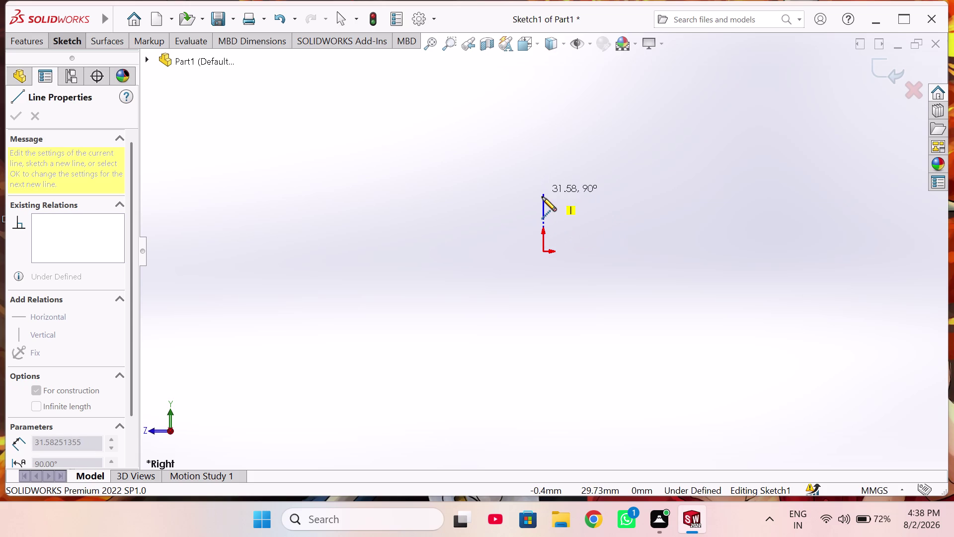
Start two construction-line attempts and cancel both.
key(Escape)
right_drag(487, 274, 353, 296)
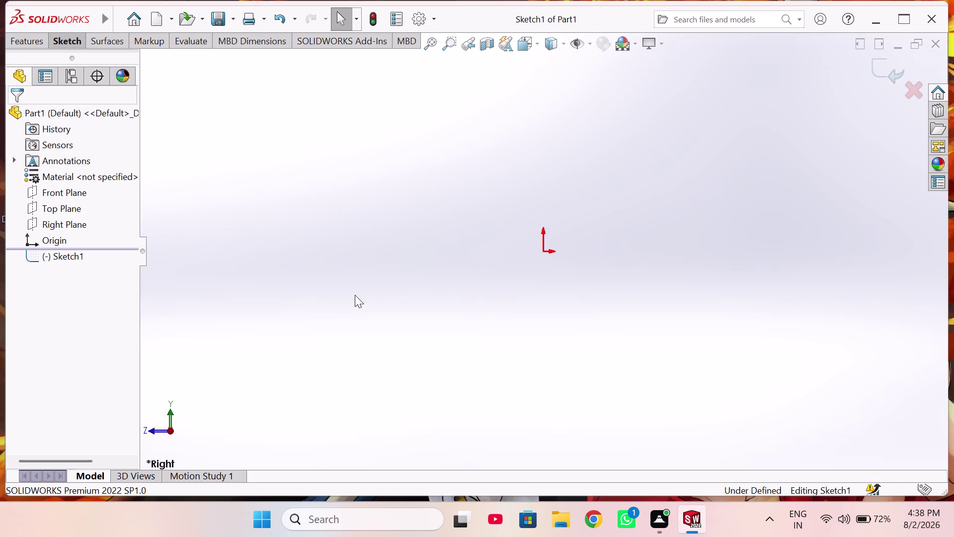
right_drag(353, 296, 333, 305)
click(71, 282)
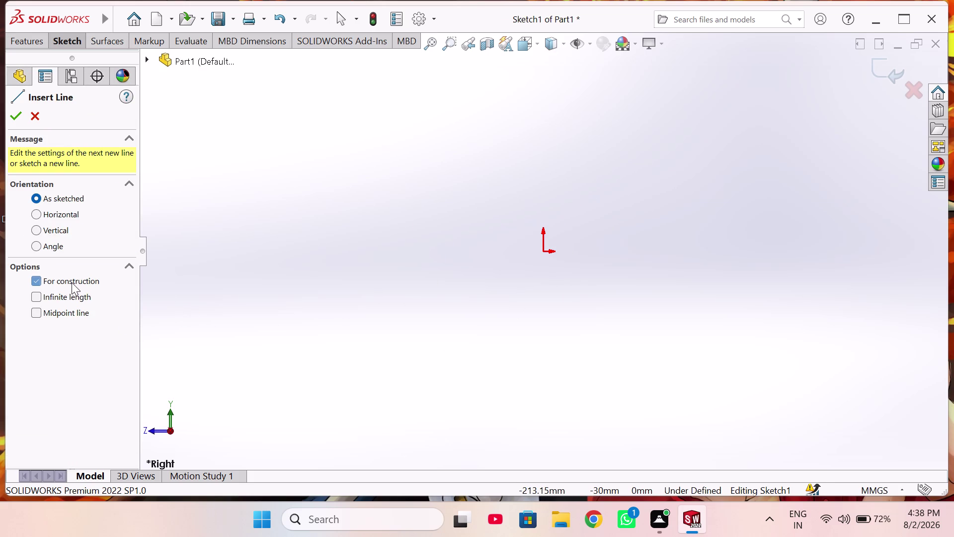
click(547, 353)
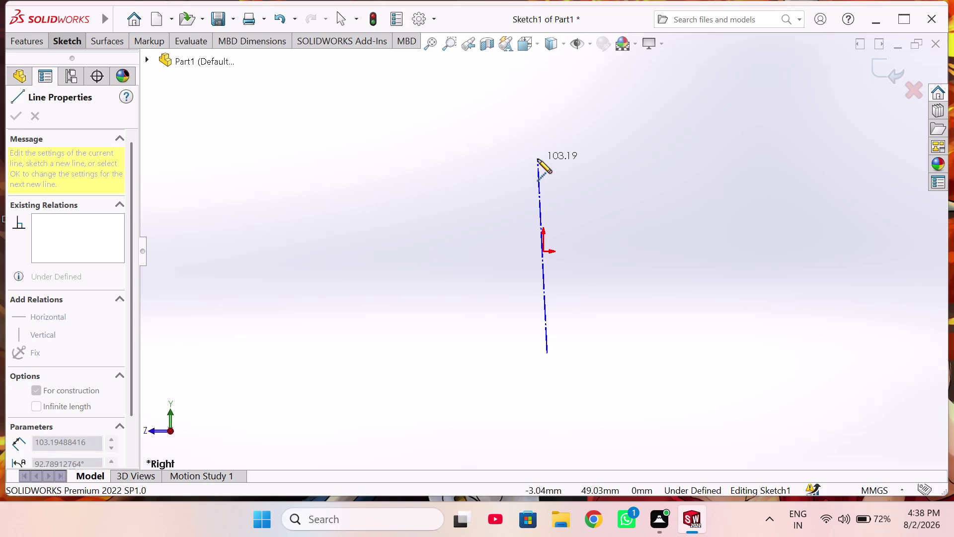
key(Escape)
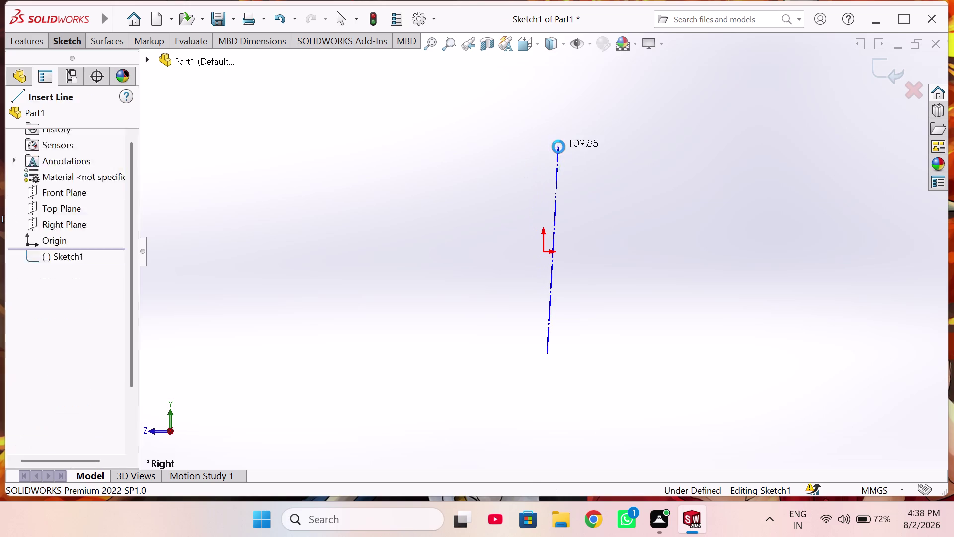
Draw a vertical construction centerline from below the origin to straight above it.
right_drag(471, 273, 317, 280)
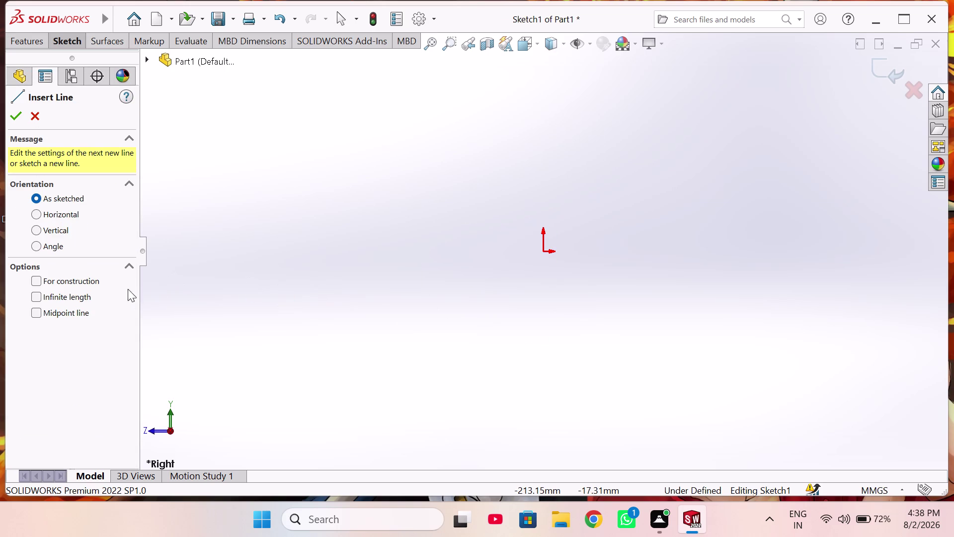
click(89, 280)
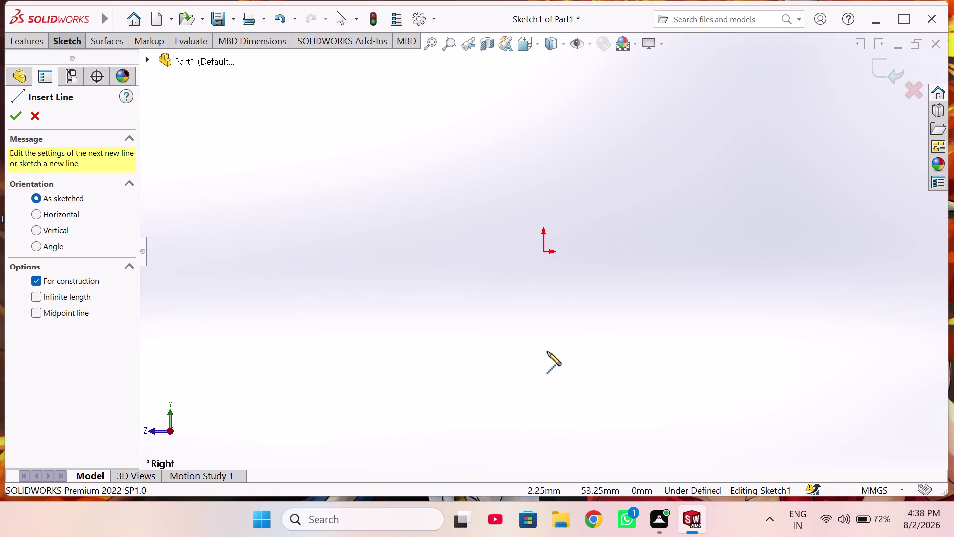
click(543, 352)
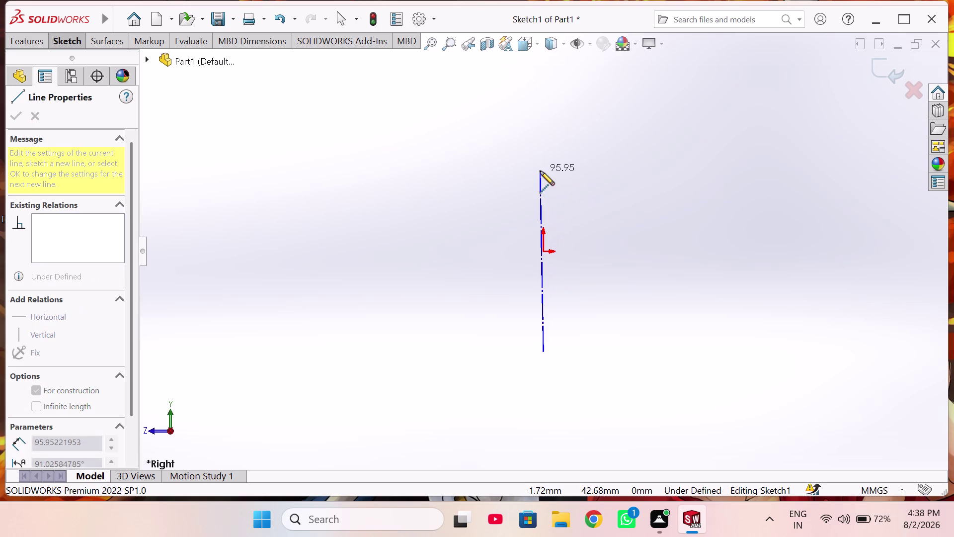
click(543, 150)
right_drag(616, 199, 618, 94)
click(543, 206)
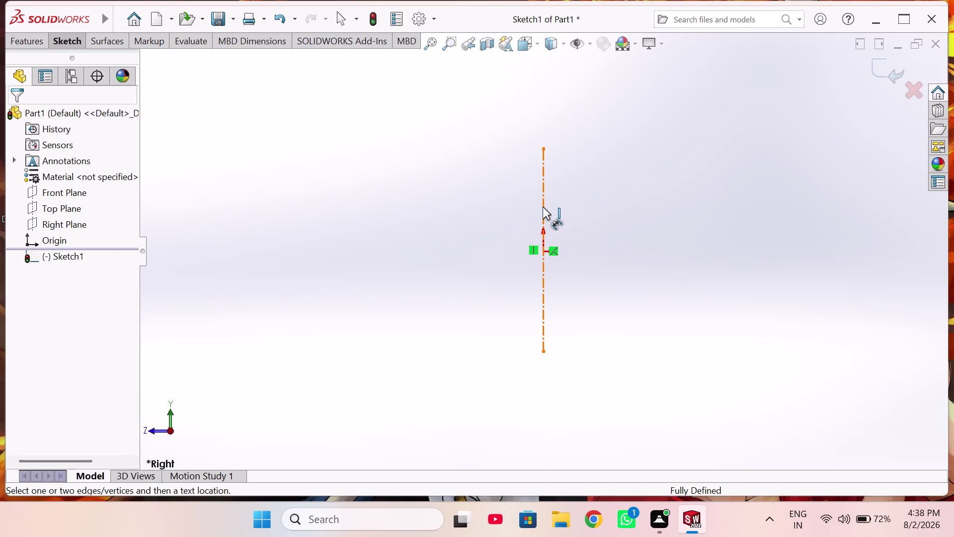
Dimension the vertical centerline's length to 50 mm.
click(466, 241)
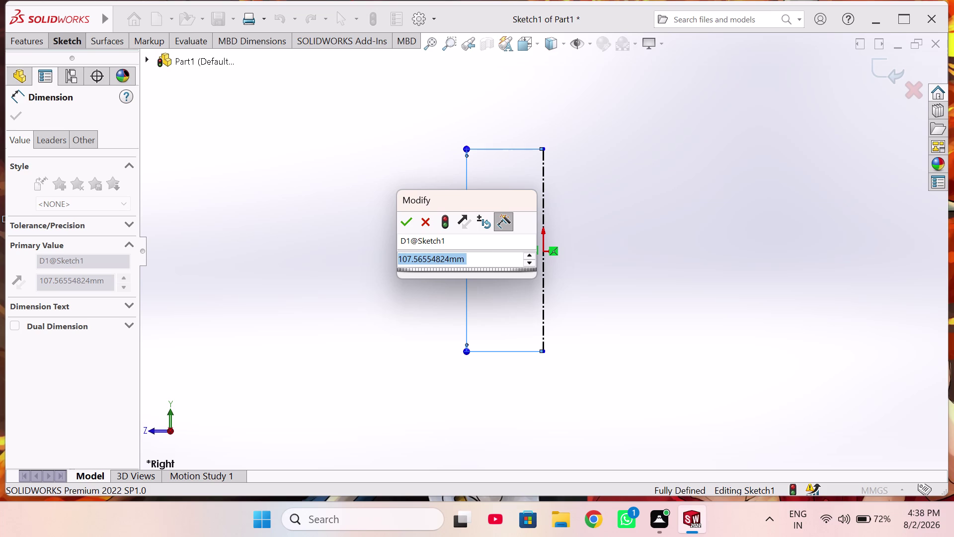
text(5)
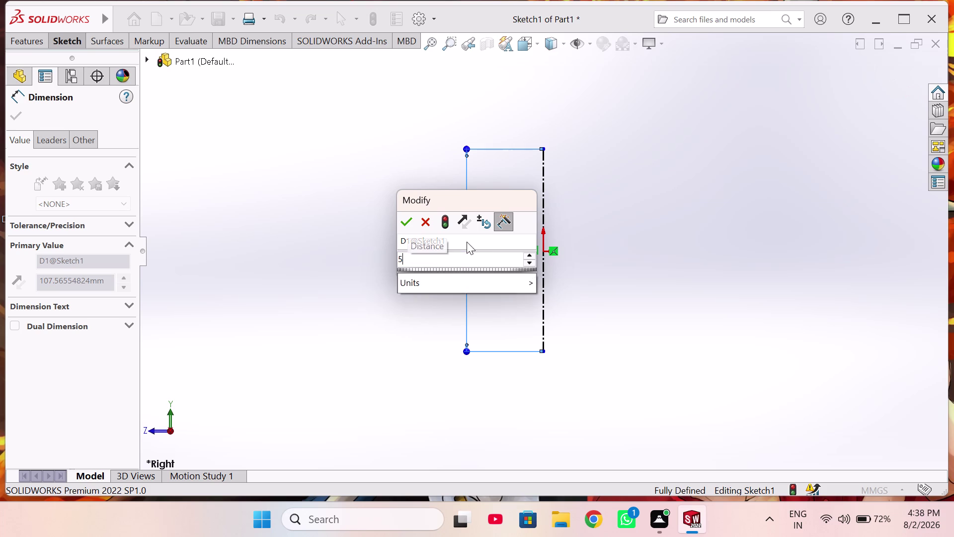
text(0)
key(Return)
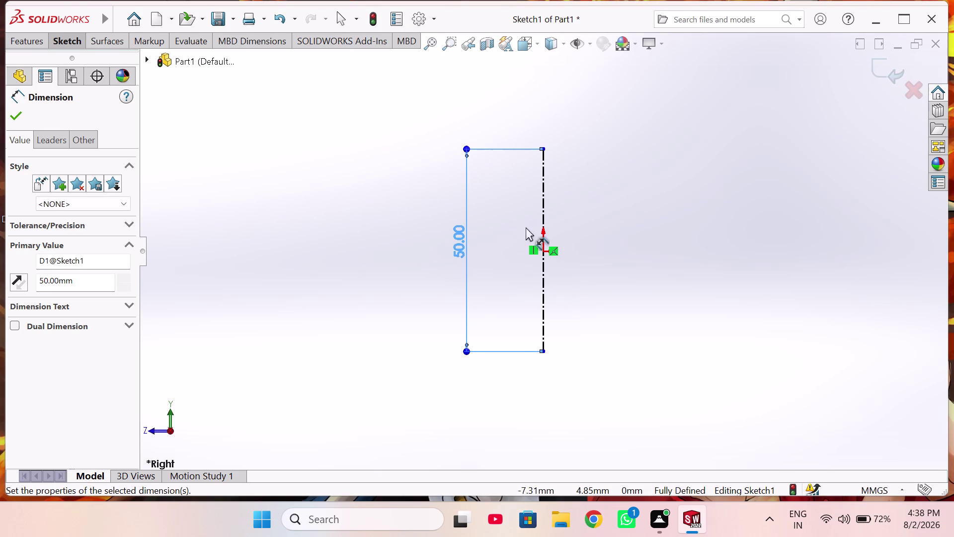
scroll(down, 3)
scroll(down, 3)
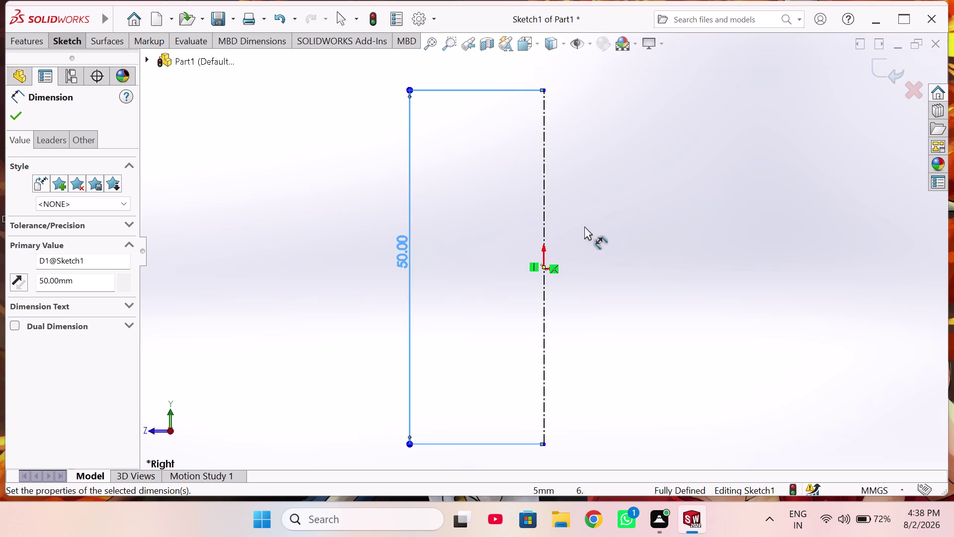
right_click(618, 224)
click(645, 261)
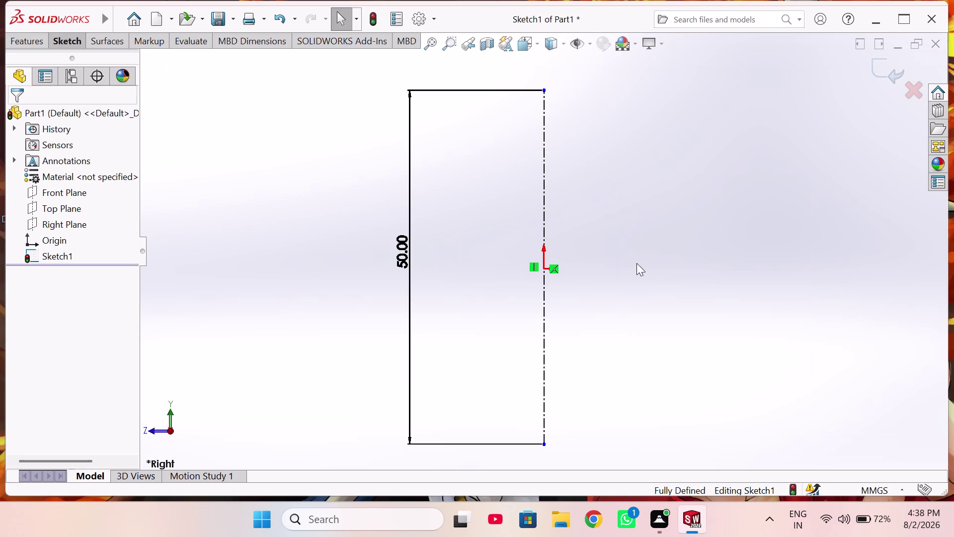
Zoom in and make the sketch point beside the origin coincident with the origin.
scroll(down, 3)
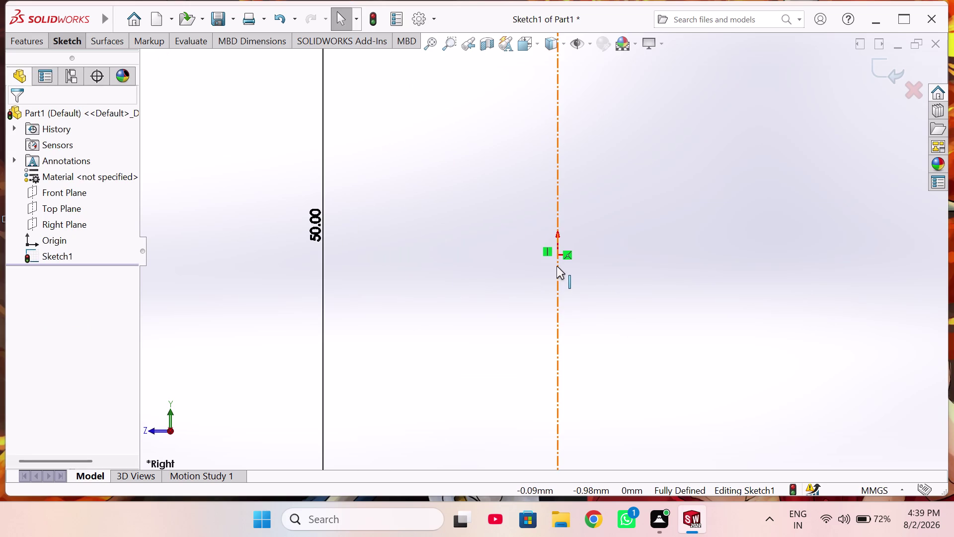
scroll(down, 3)
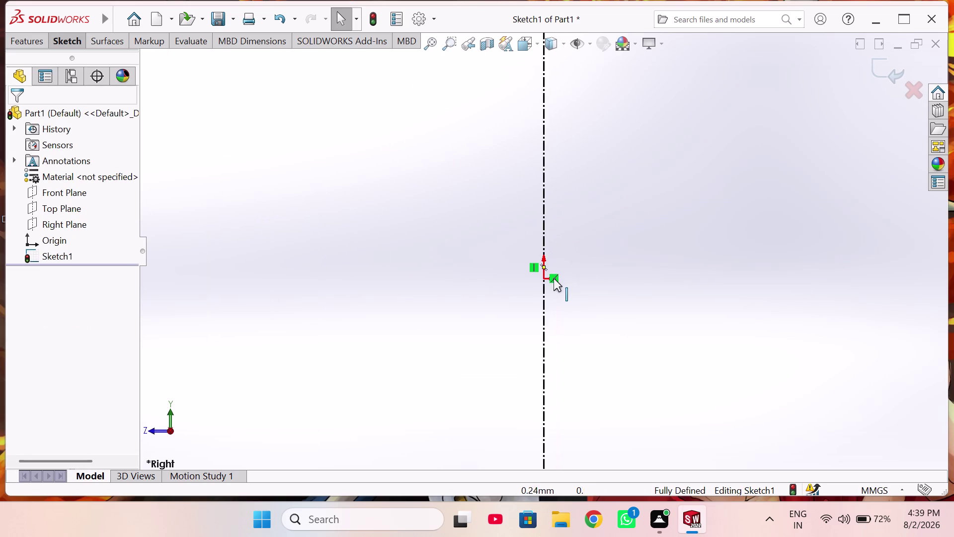
scroll(down, 3)
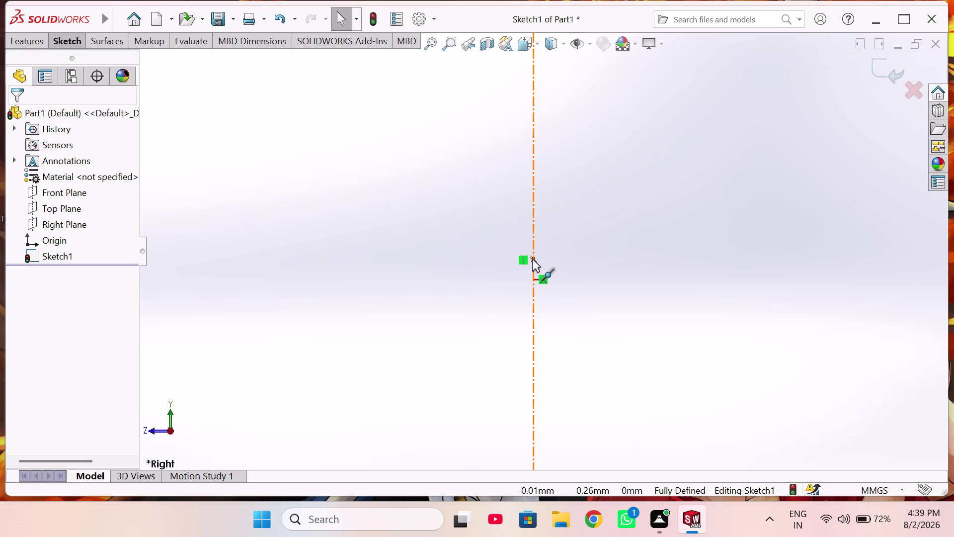
click(533, 259)
click(533, 280)
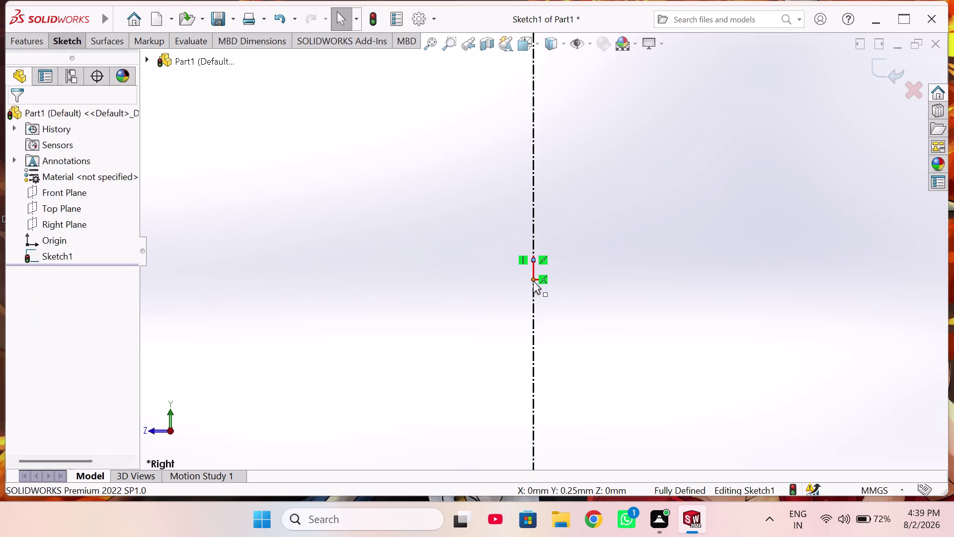
click(607, 231)
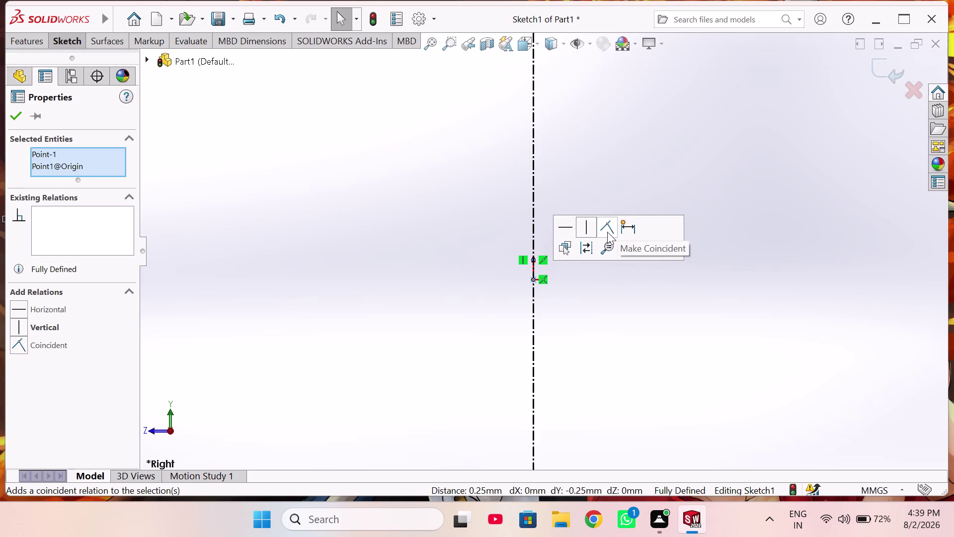
right_click(602, 285)
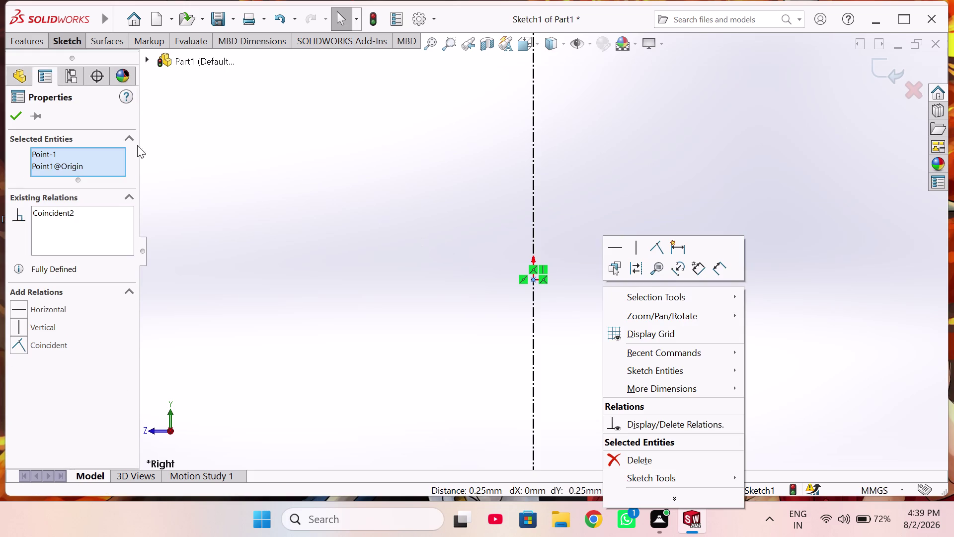
click(13, 115)
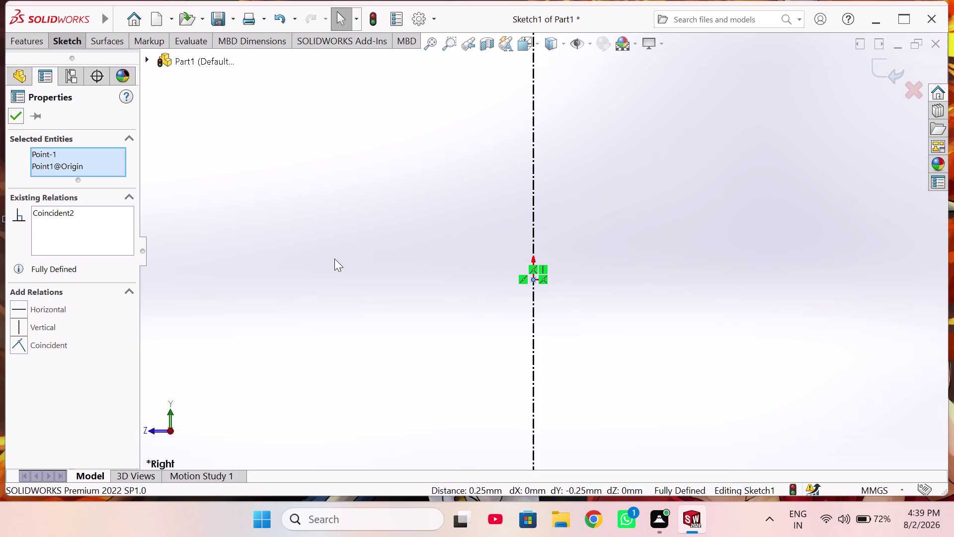
click(7, 110)
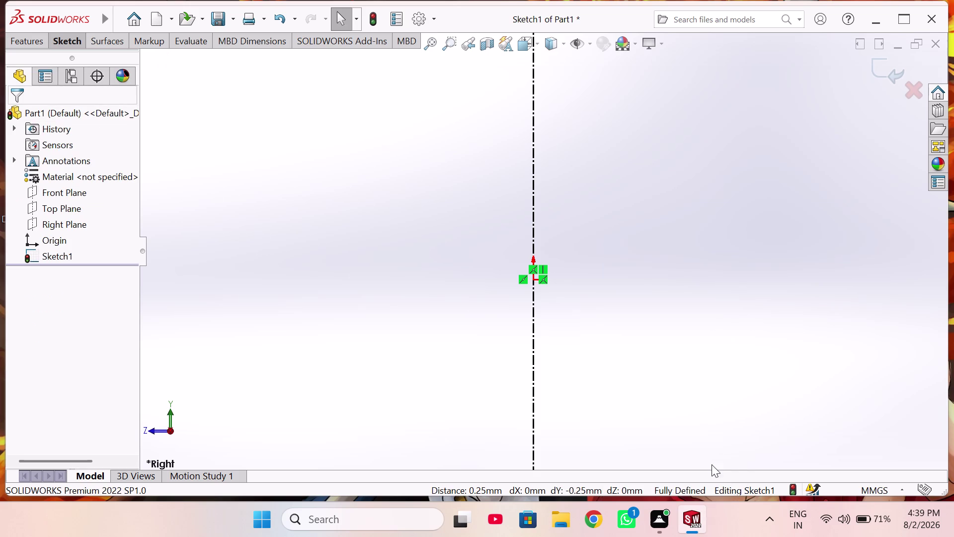
Choose an option from the lower-right shortcut menu and adjust the zoom.
right_click(695, 517)
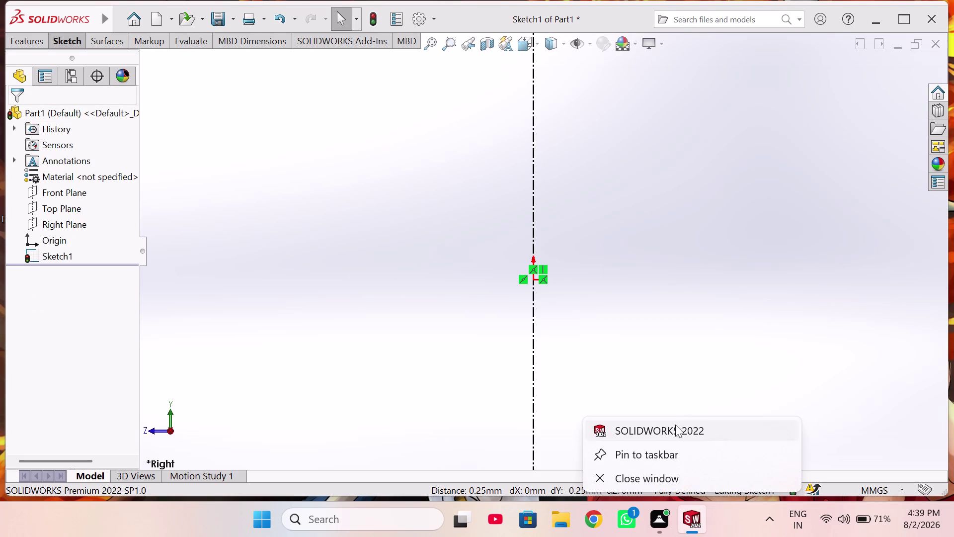
click(663, 321)
scroll(up, 3)
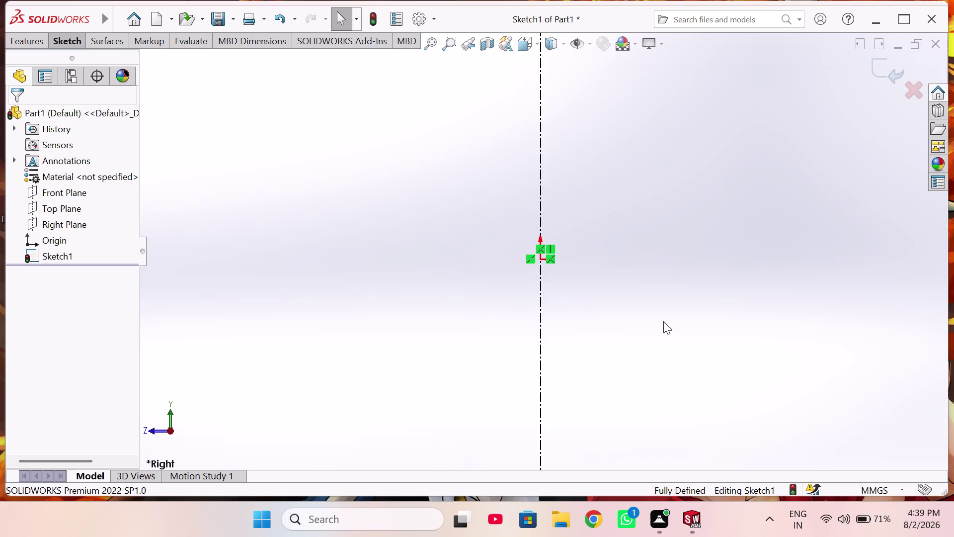
scroll(up, 3)
scroll(up, 3)
scroll(down, 3)
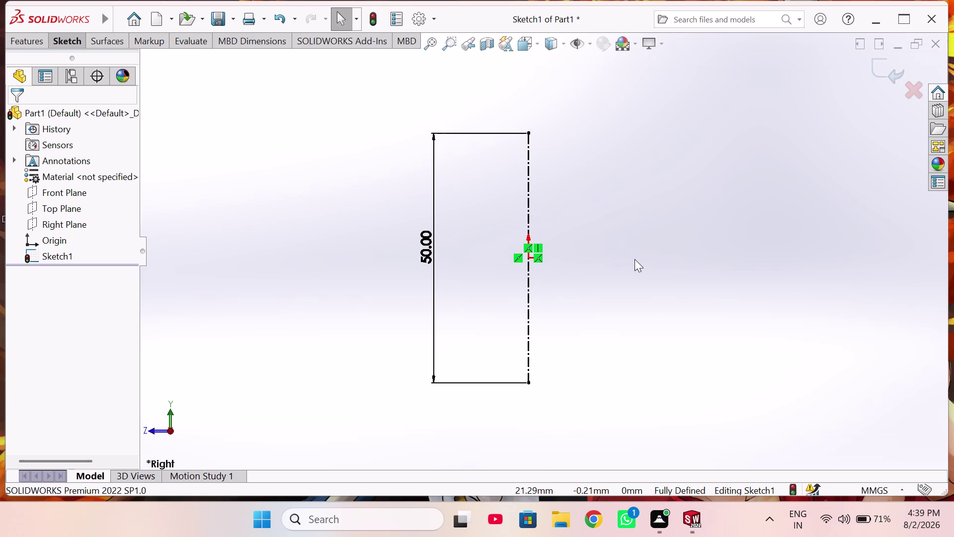
Draw a line from the origin up to the centerline's top, then horizontally right.
right_drag(677, 265, 673, 228)
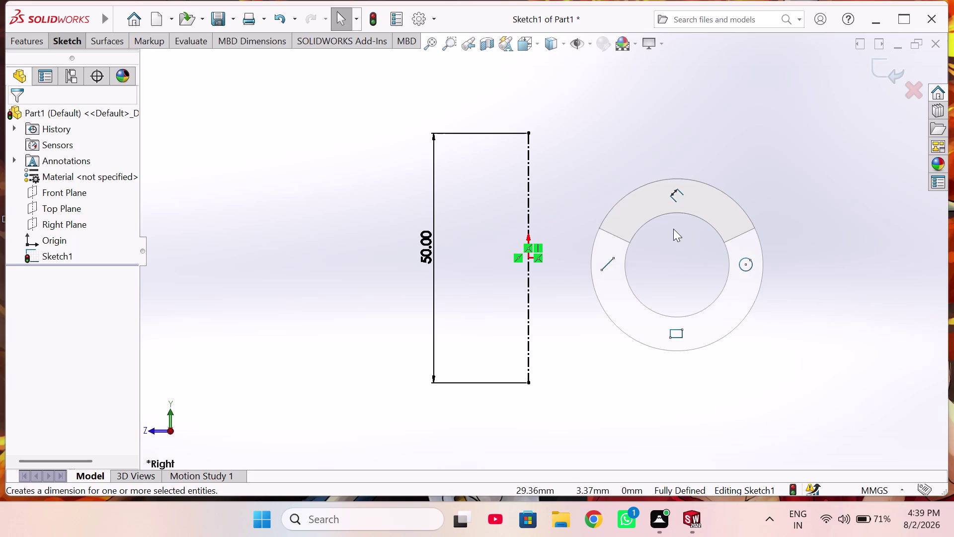
right_drag(673, 228, 542, 279)
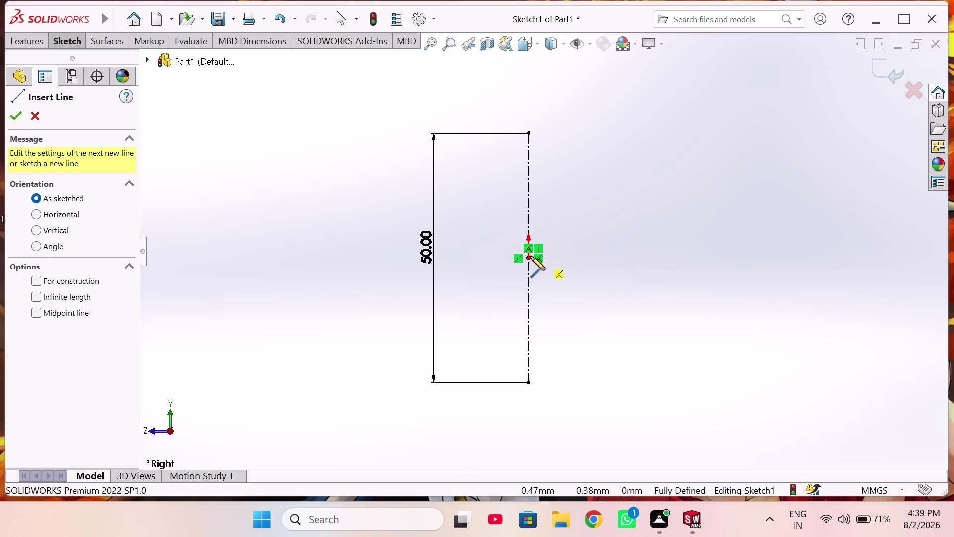
click(529, 258)
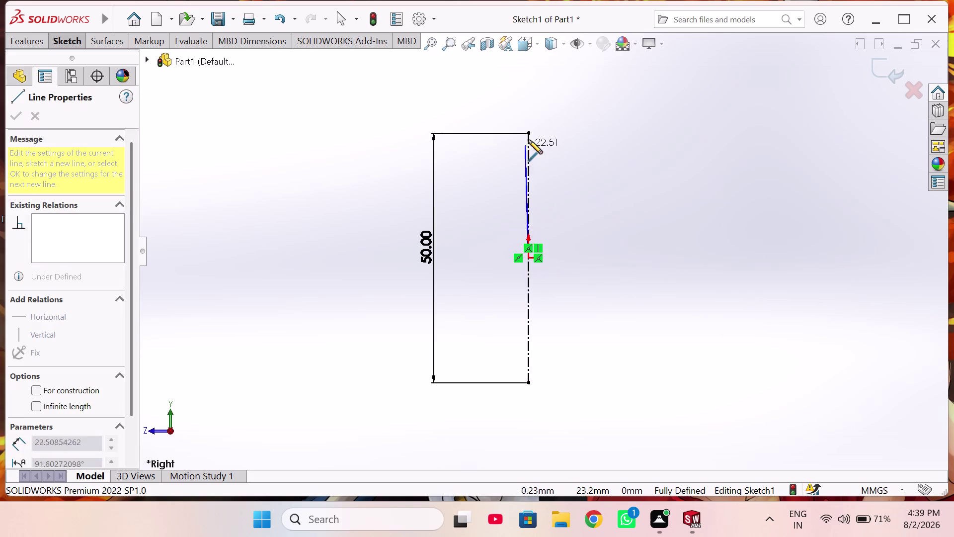
click(528, 133)
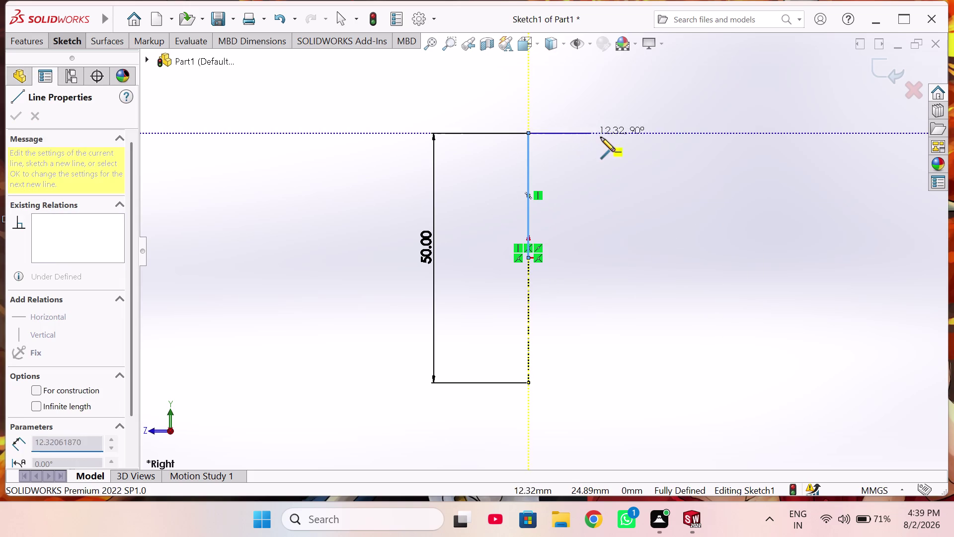
click(682, 134)
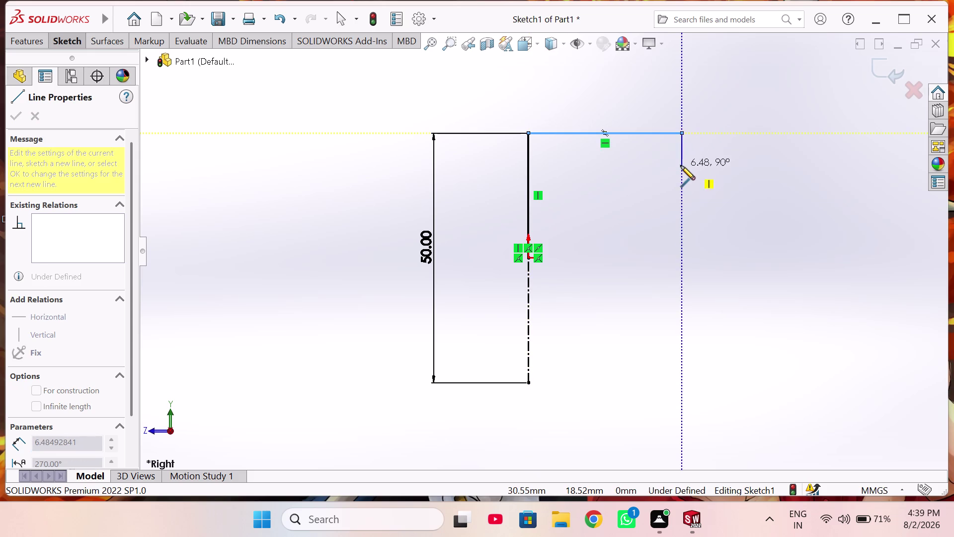
right_click(681, 165)
click(693, 179)
Dimension the top horizontal line to 30.5 mm.
right_drag(741, 227, 762, 90)
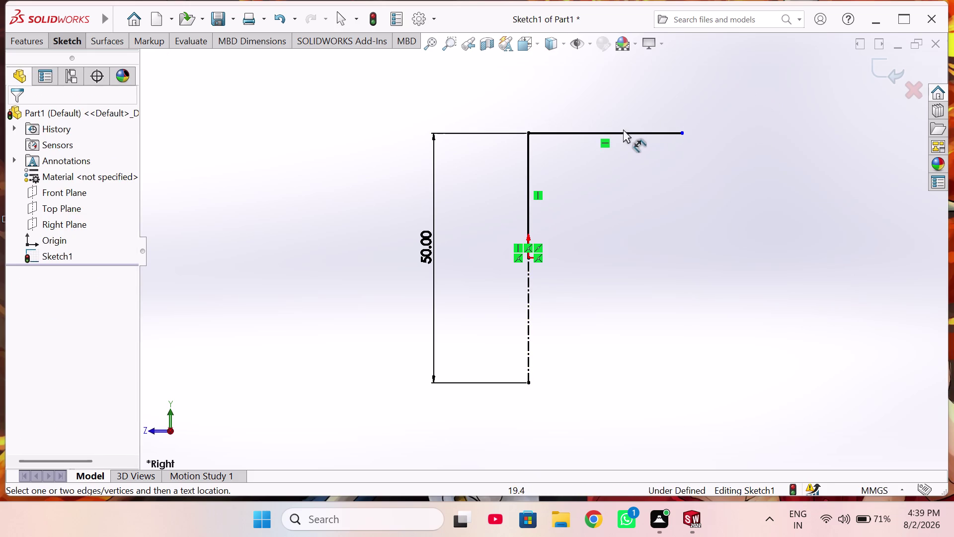
click(624, 135)
click(608, 104)
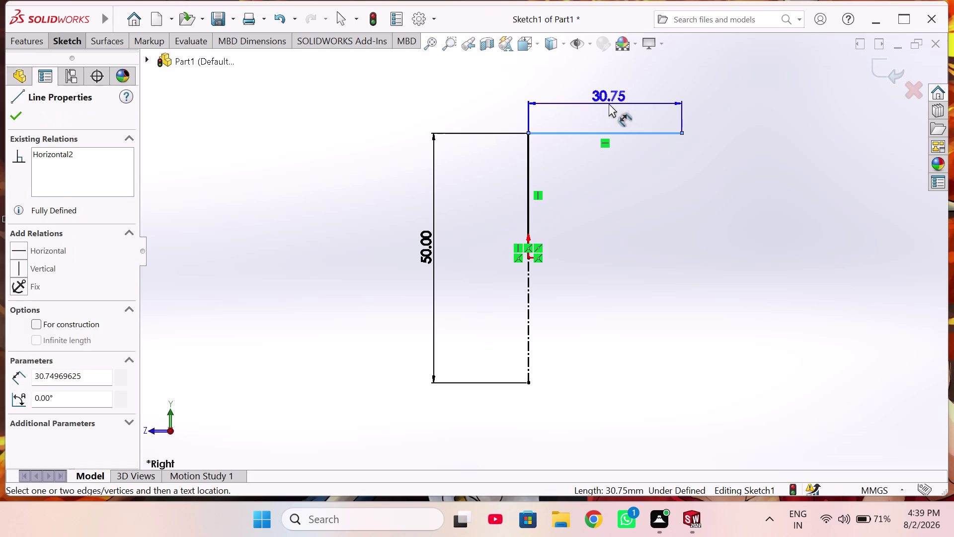
text(30)
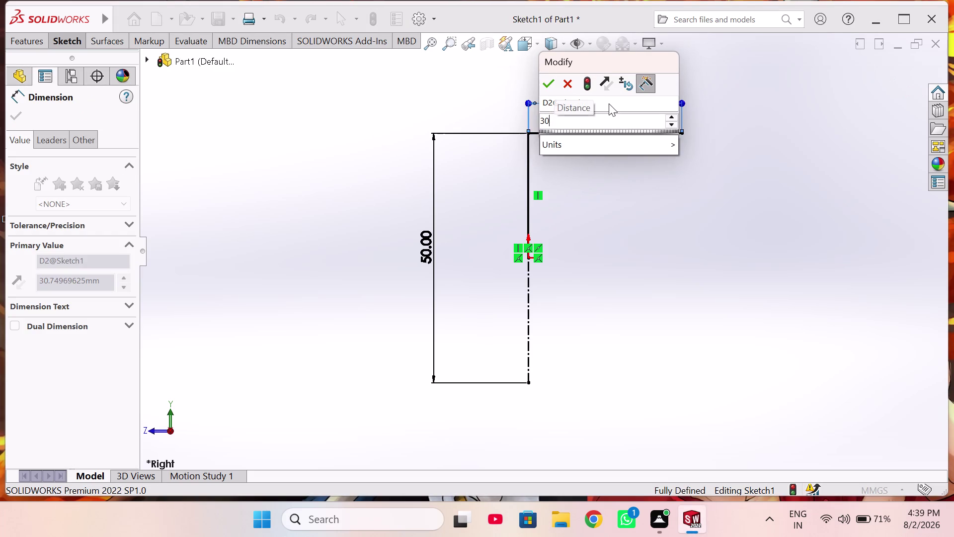
text(.)
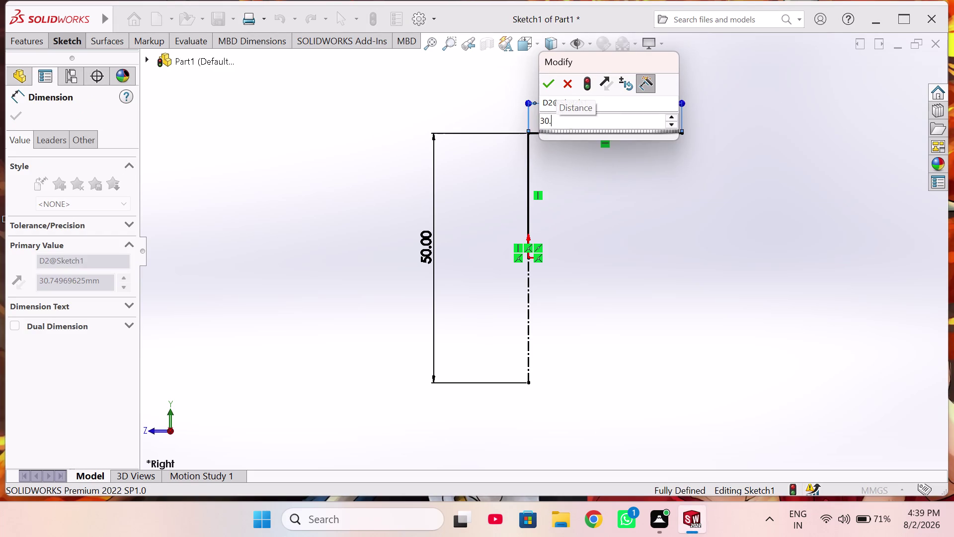
text(5)
key(Return)
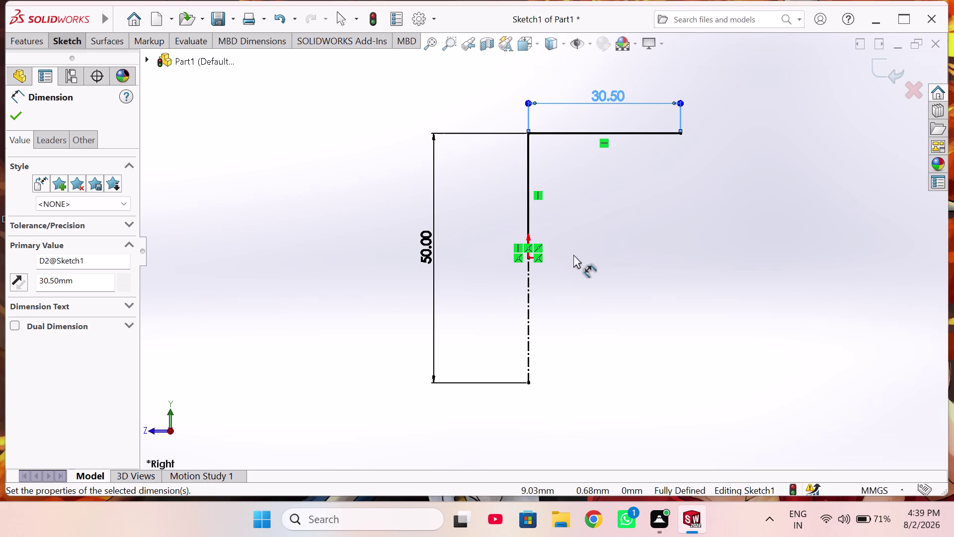
Start a new line with For construction turned on.
right_drag(628, 264, 620, 244)
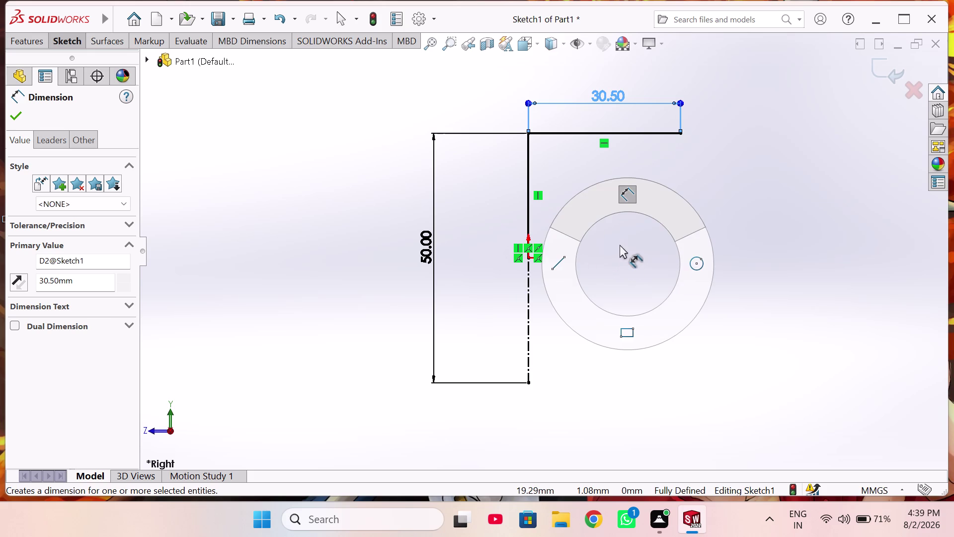
right_drag(619, 244, 589, 261)
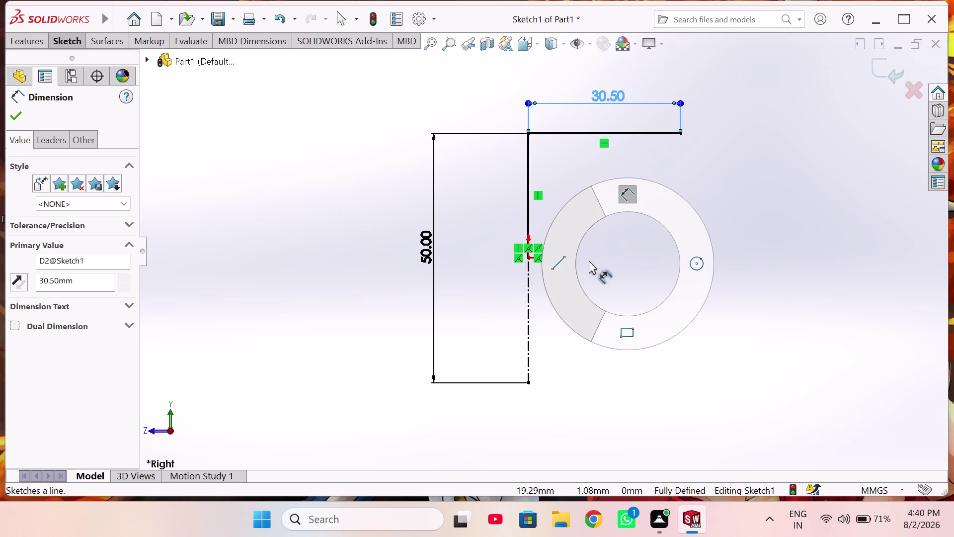
right_drag(589, 260, 483, 265)
right_drag(313, 213, 314, 212)
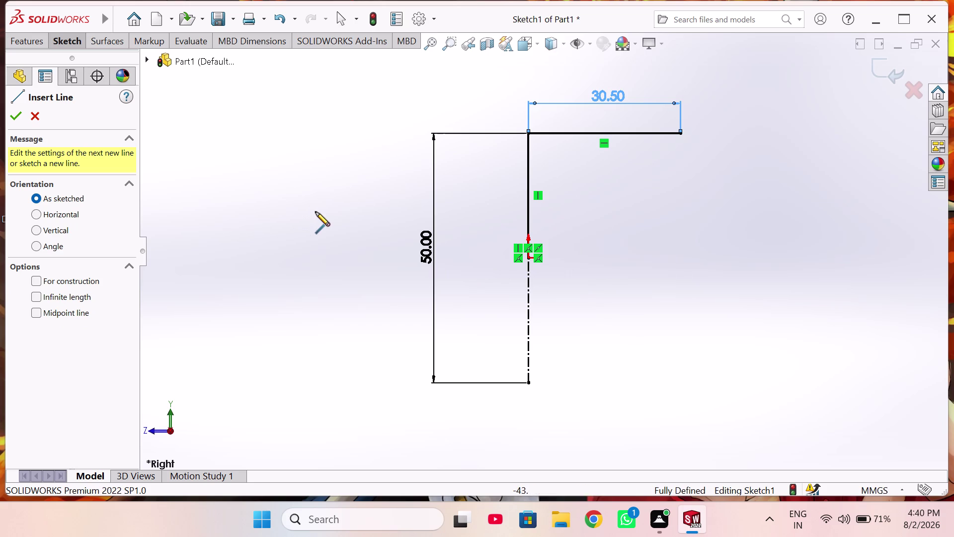
right_drag(313, 212, 295, 220)
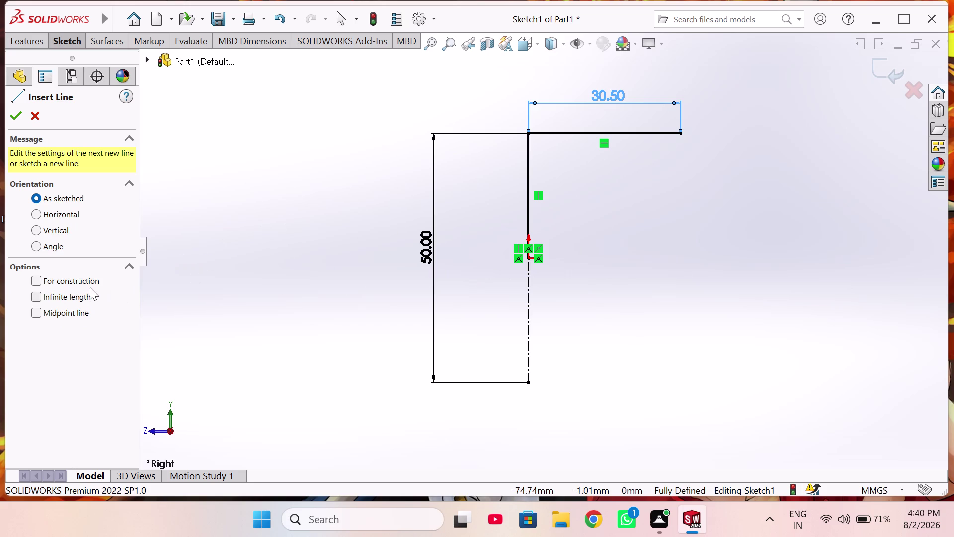
click(89, 282)
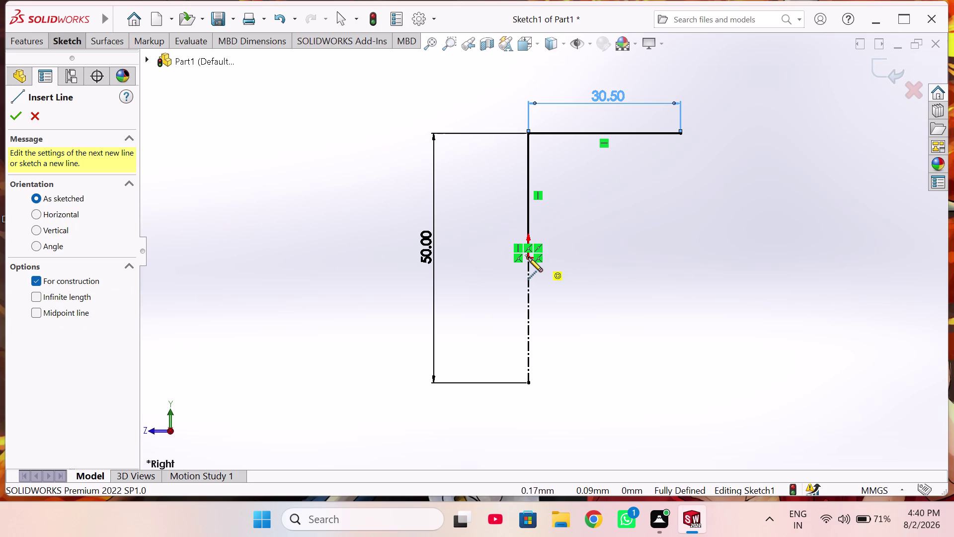
Draw a horizontal construction line right from the midpoint and dimension it 20 mm.
click(528, 258)
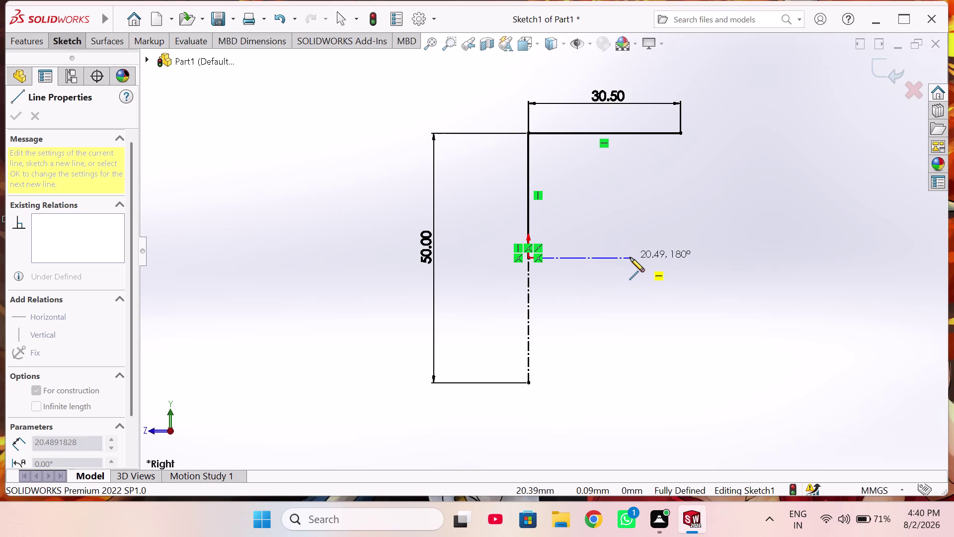
click(630, 258)
right_drag(689, 270, 726, 143)
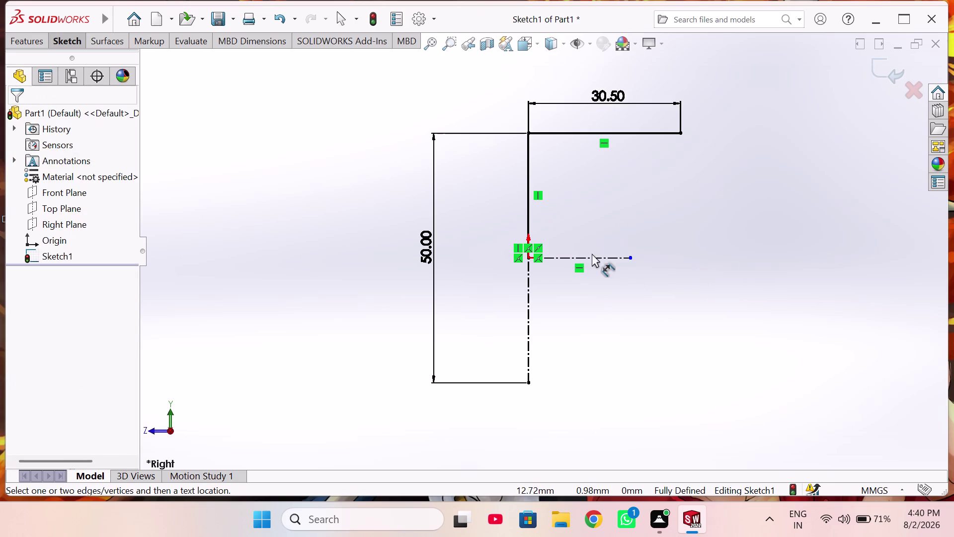
click(596, 259)
click(579, 314)
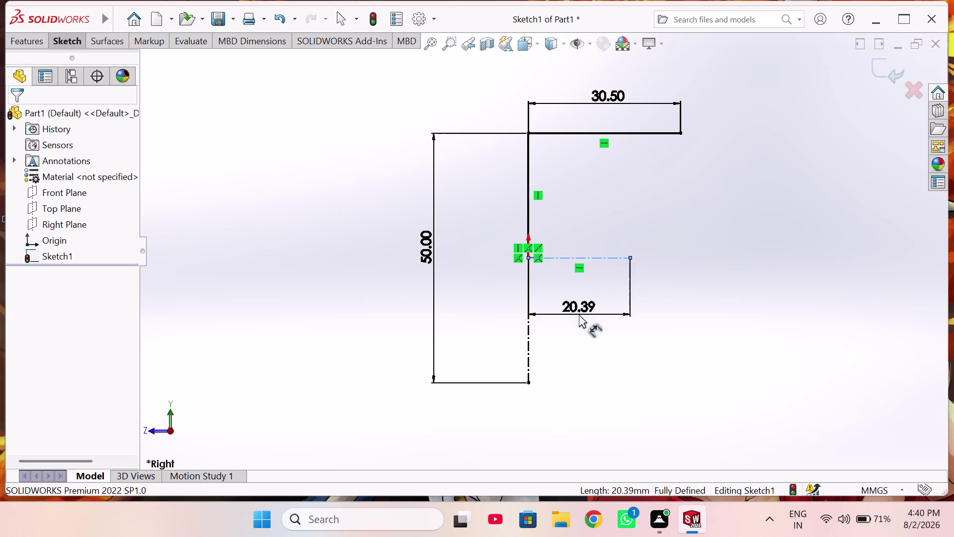
text(20)
key(Return)
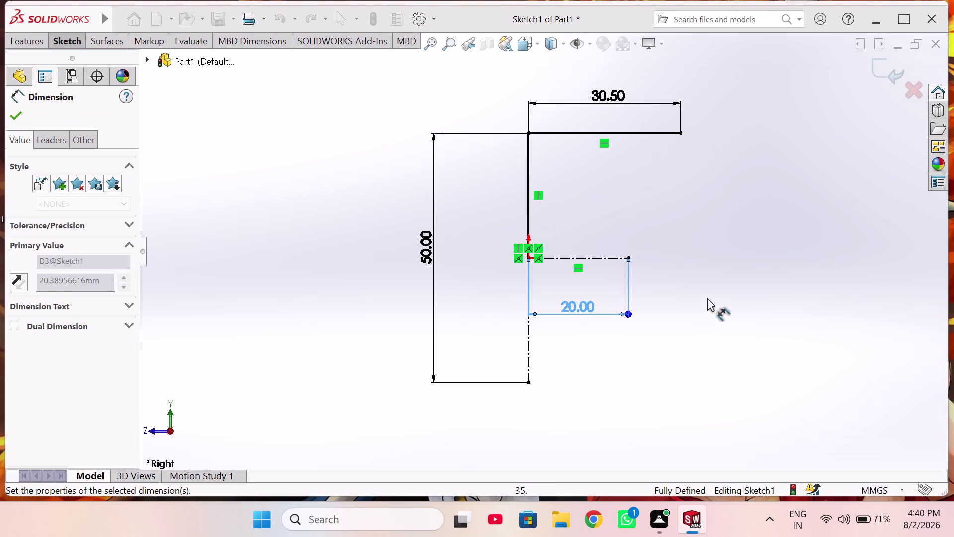
right_drag(710, 283, 720, 197)
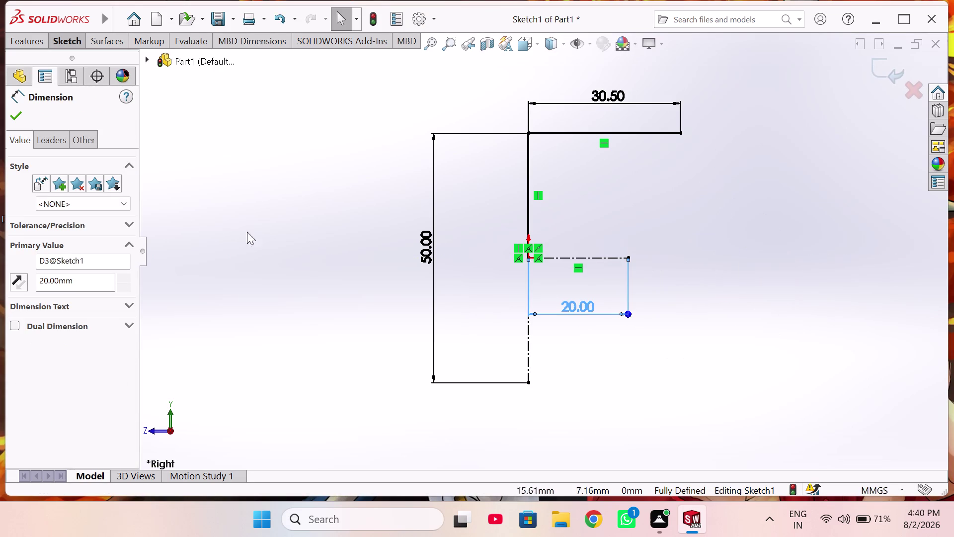
click(104, 35)
Draw a centre-point semicircle centred on the construction line's right end.
click(65, 38)
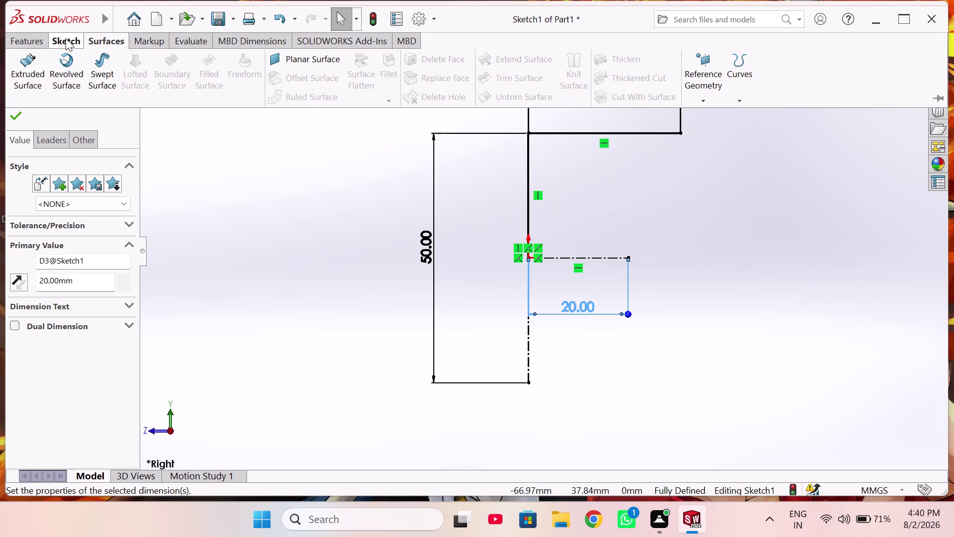
click(122, 73)
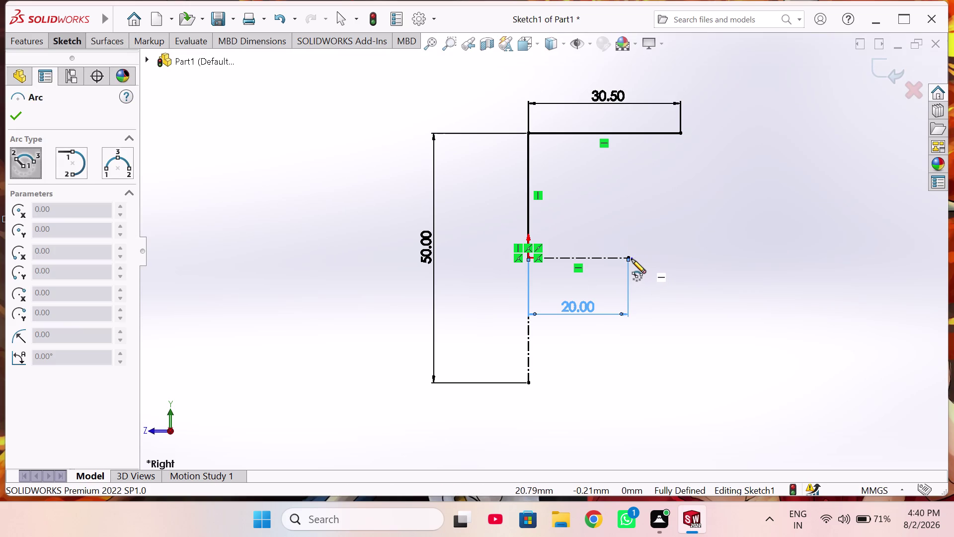
click(629, 259)
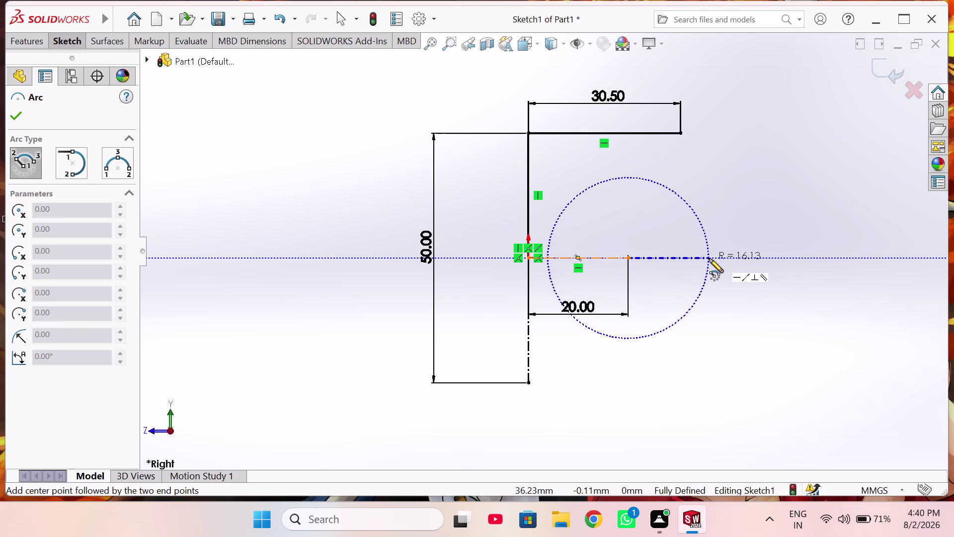
click(706, 258)
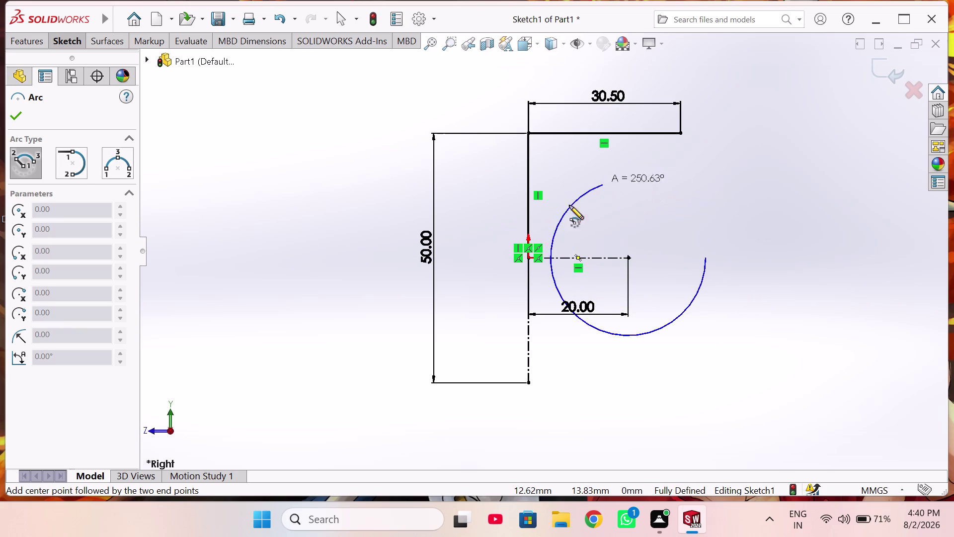
click(573, 260)
right_click(686, 250)
click(701, 261)
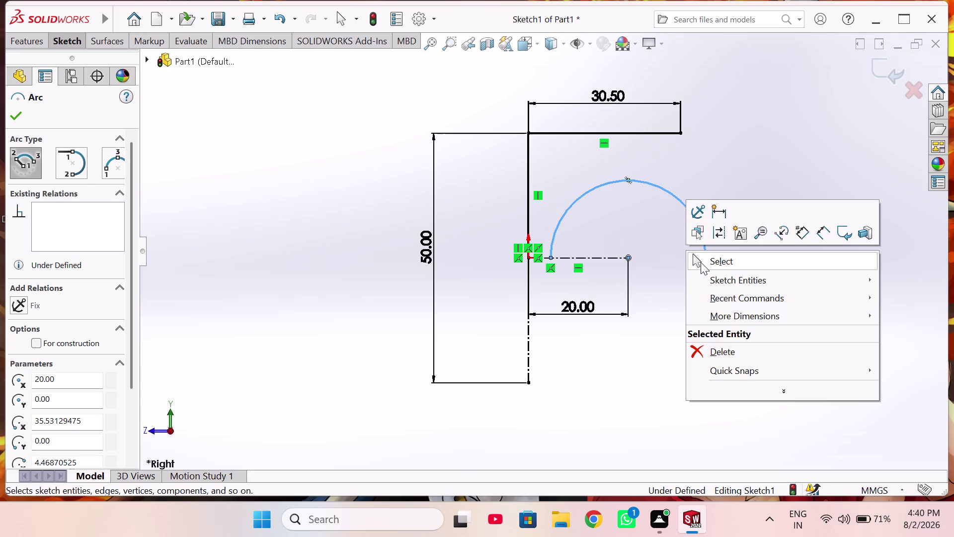
right_drag(790, 291, 802, 184)
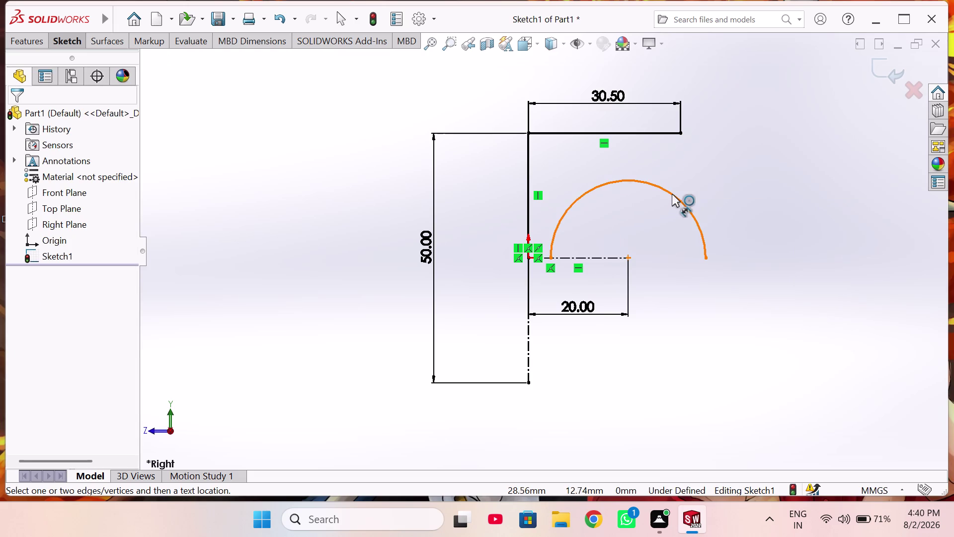
Dimension the semicircle's radius to 15 mm.
click(672, 194)
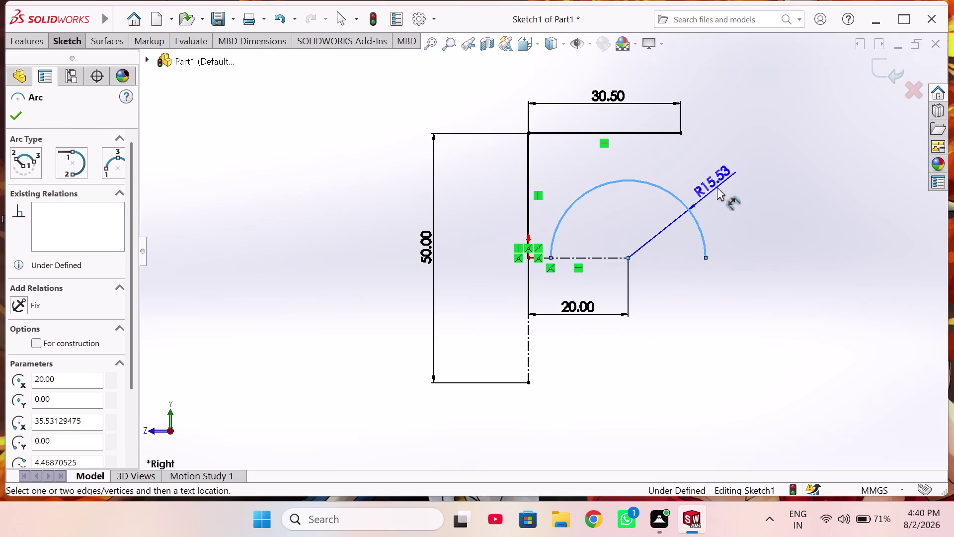
click(717, 187)
text(15)
key(Return)
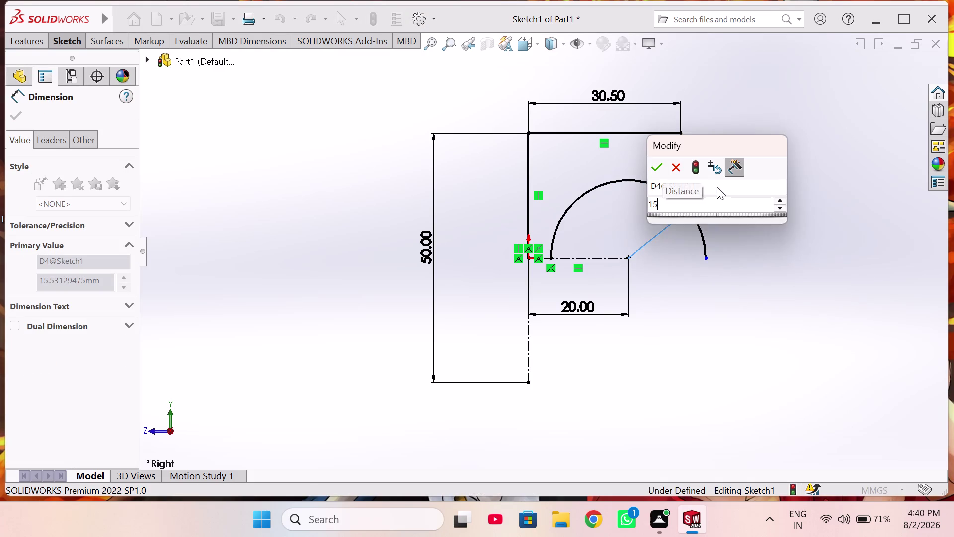
right_drag(852, 325, 852, 324)
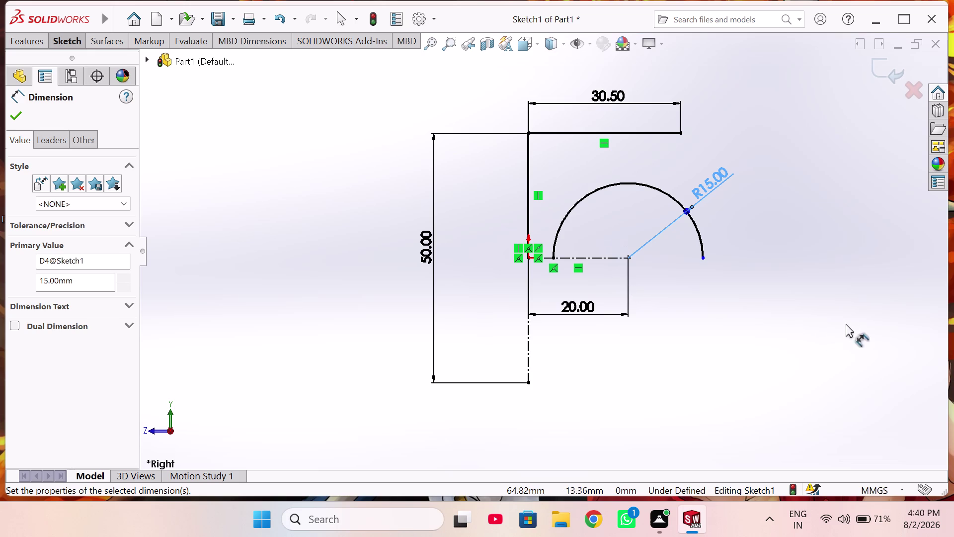
right_drag(852, 324, 682, 330)
scroll(down, 3)
scroll(down, 3)
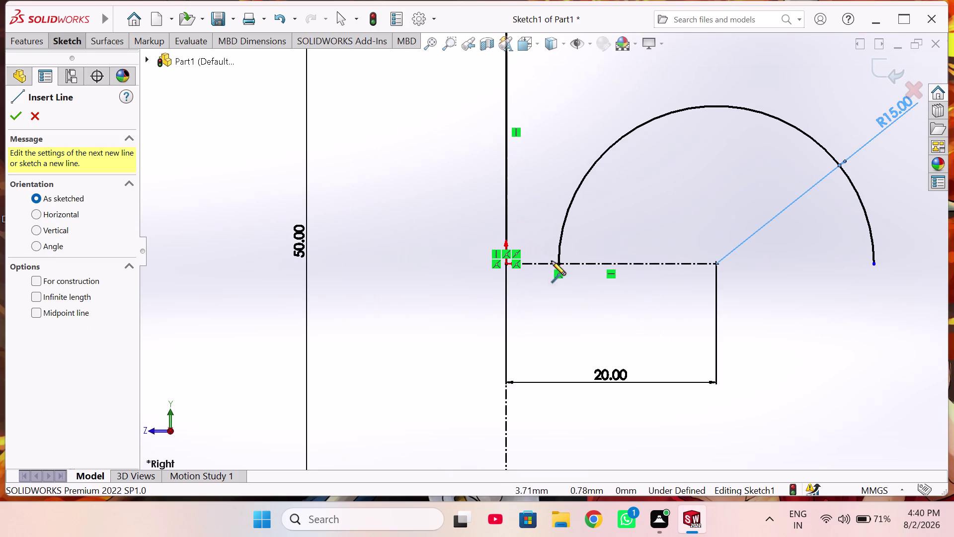
Draw a short line from the arc's left end to the centerline.
click(559, 265)
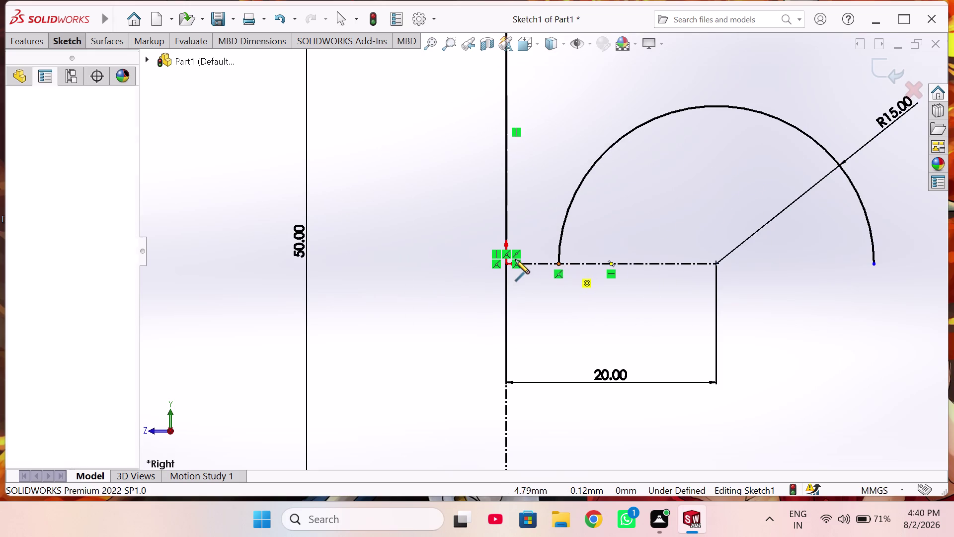
click(506, 264)
right_click(549, 288)
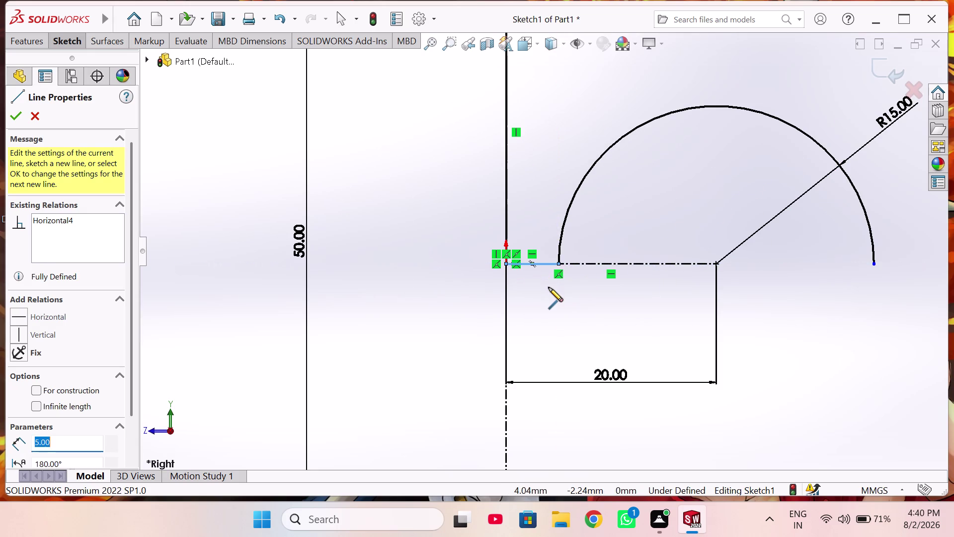
click(576, 298)
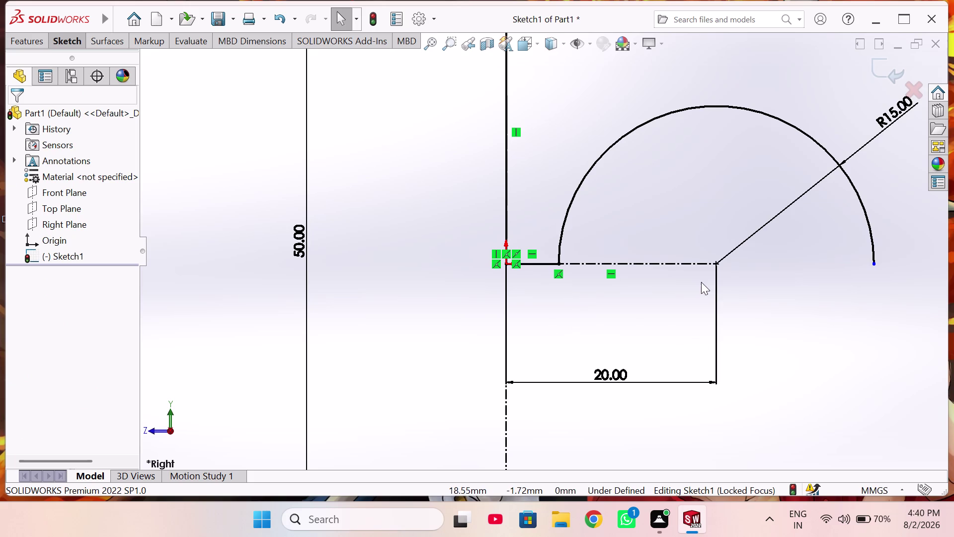
scroll(up, 3)
Make the arc's centre and both endpoints horizontal to each other.
right_click(725, 291)
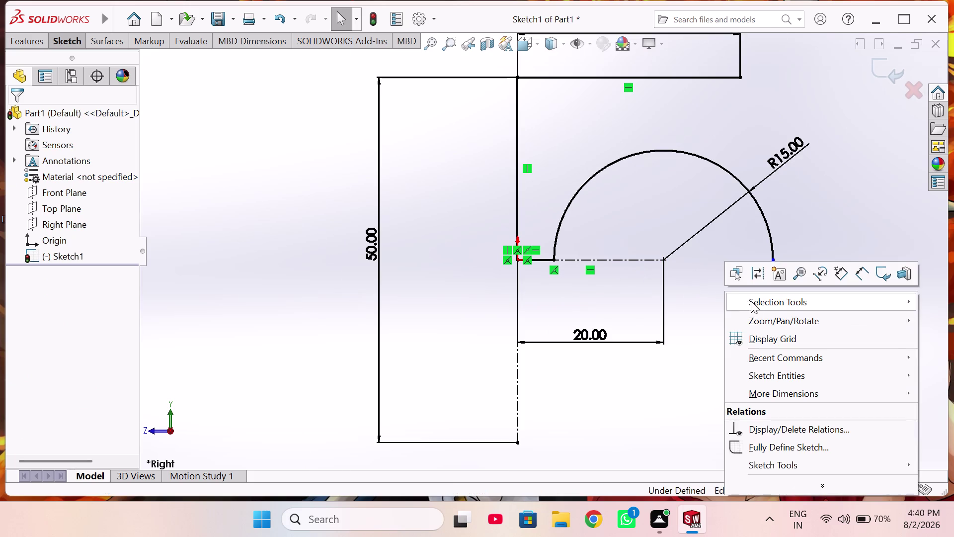
click(698, 303)
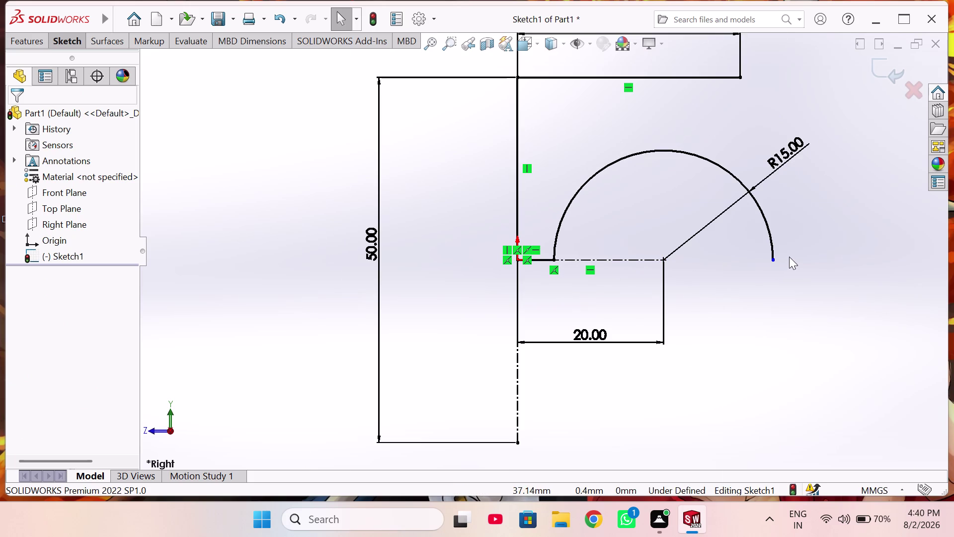
click(773, 261)
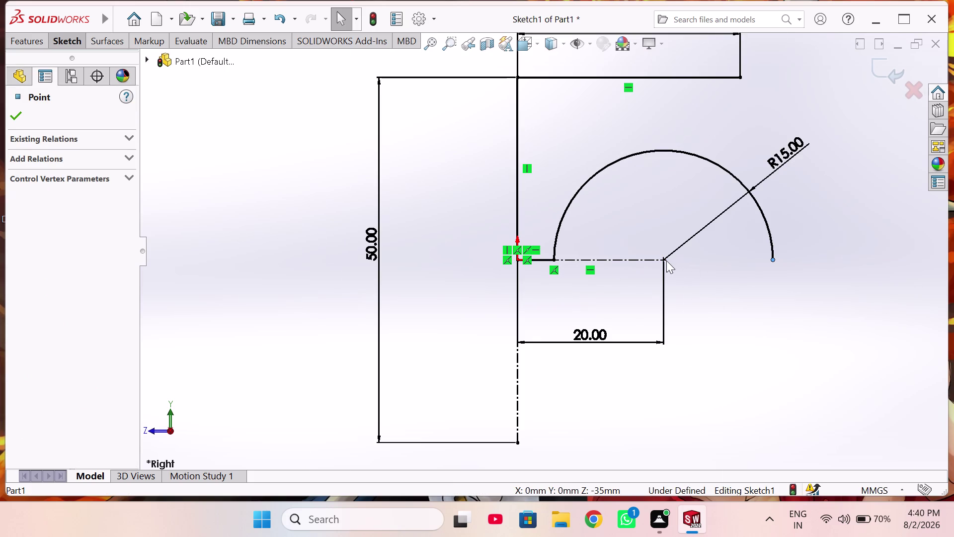
click(665, 260)
click(554, 259)
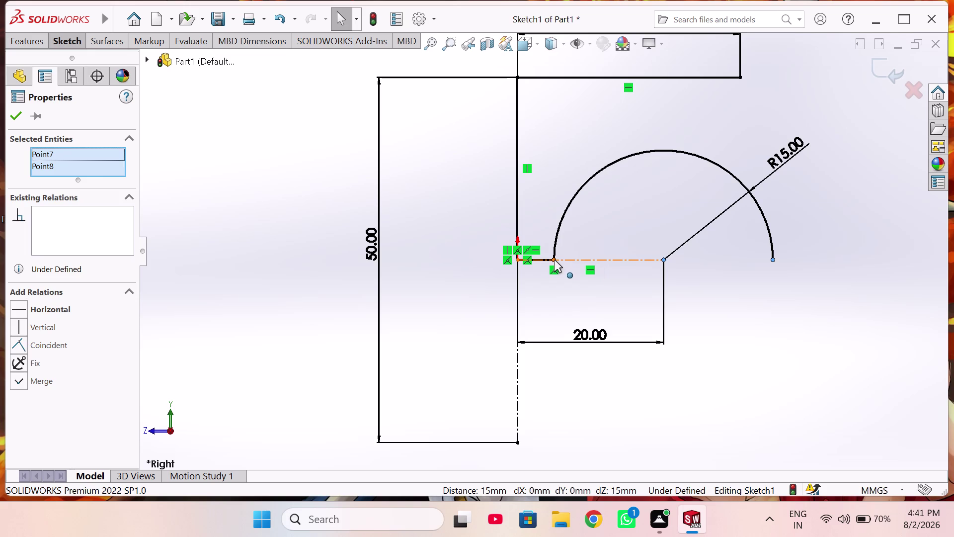
click(53, 318)
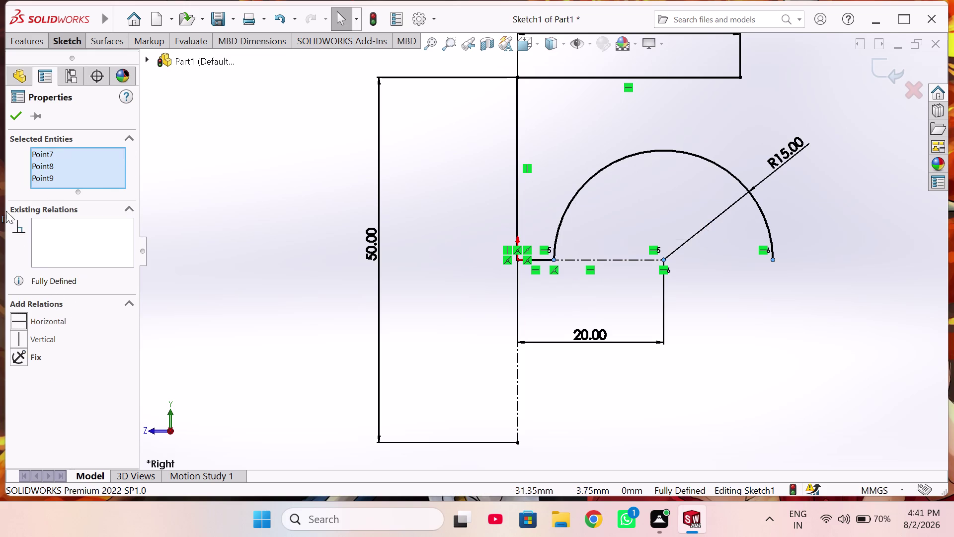
click(16, 118)
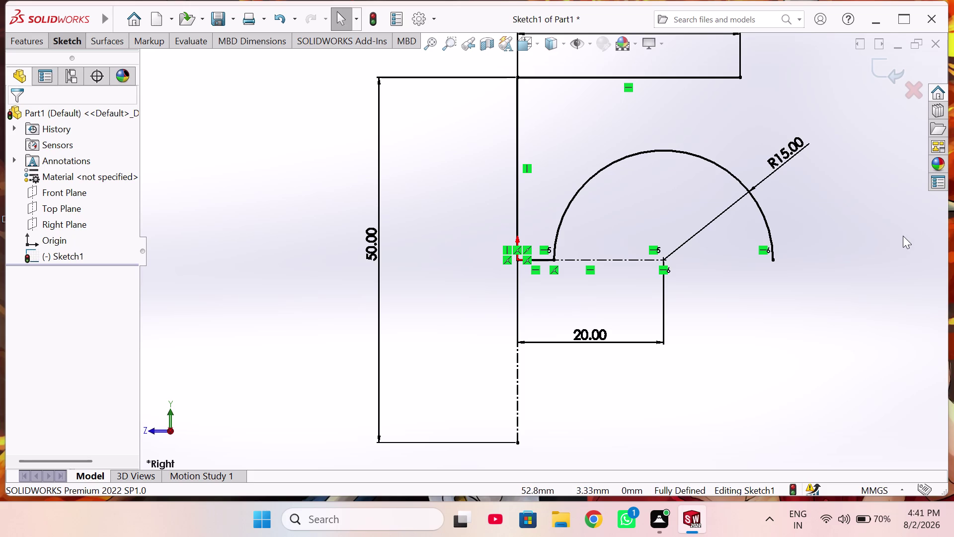
Zoom out and pick Line from the mouse-gesture menu.
scroll(up, 3)
scroll(up, 3)
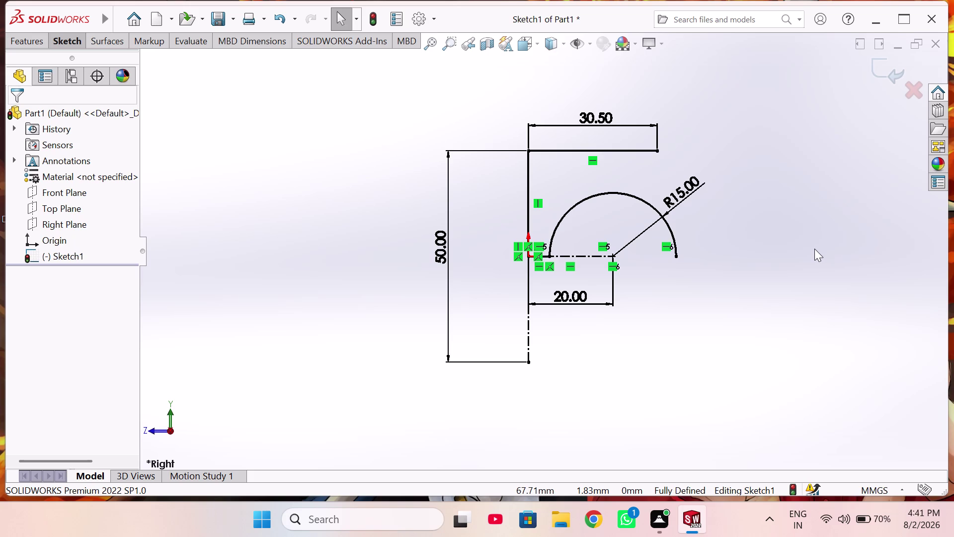
right_drag(805, 234, 783, 215)
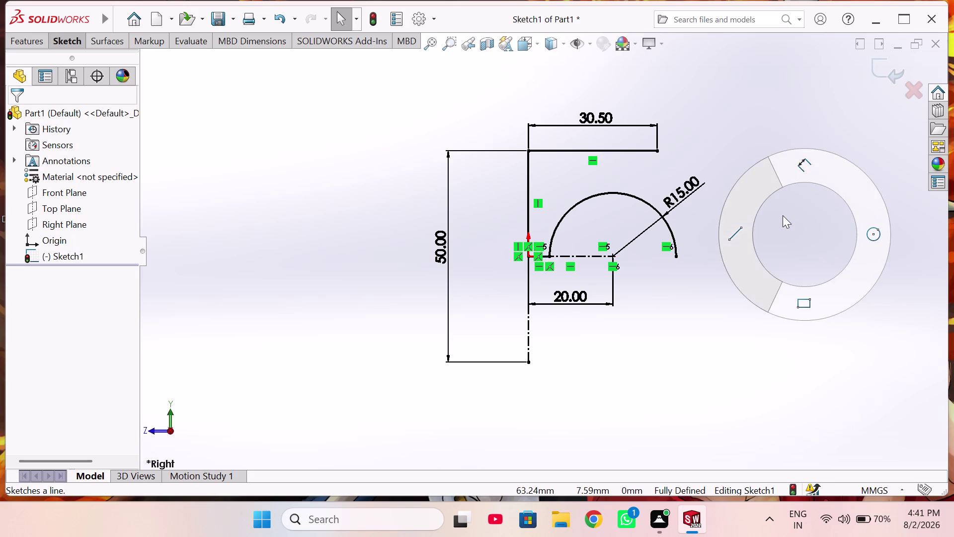
right_drag(783, 215, 659, 247)
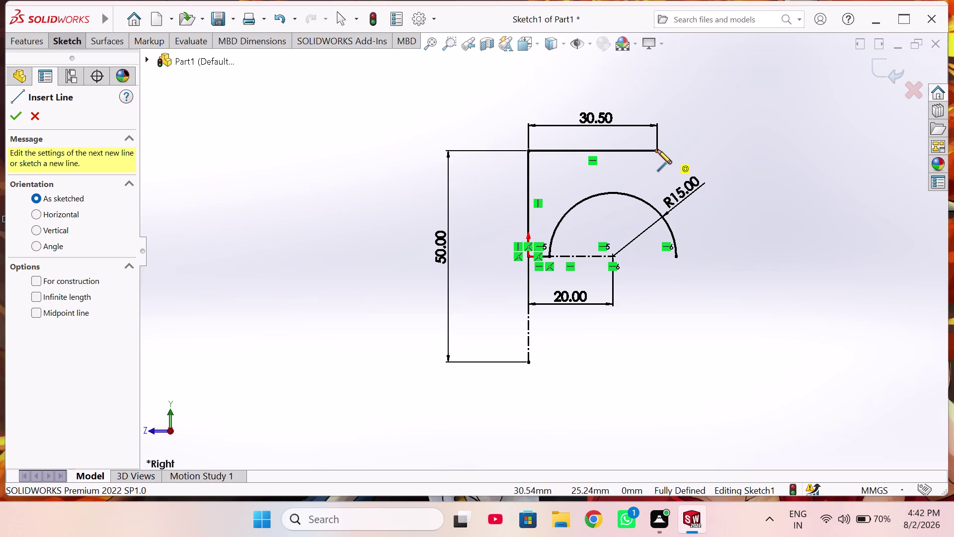
Delete the stray short line drawn near the top edge's end.
click(658, 150)
click(639, 136)
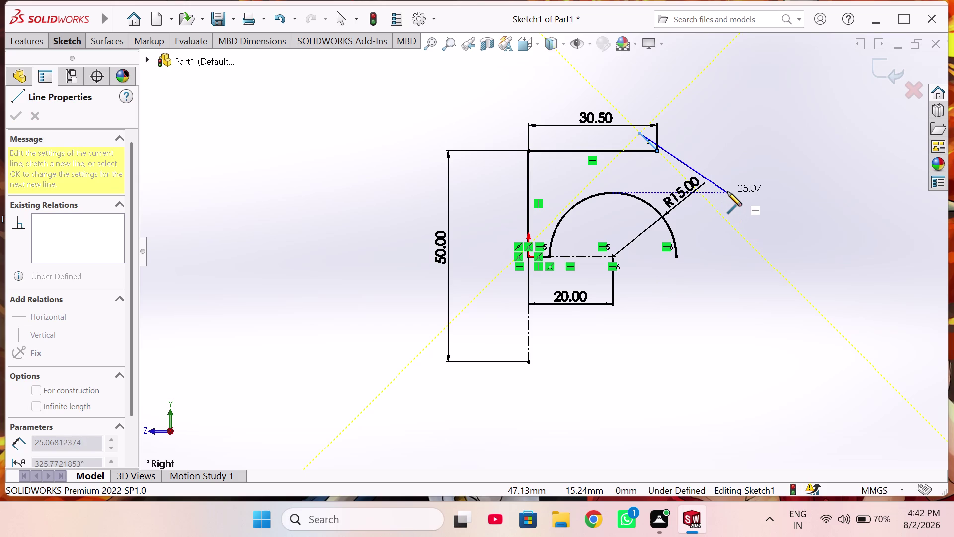
key(Escape)
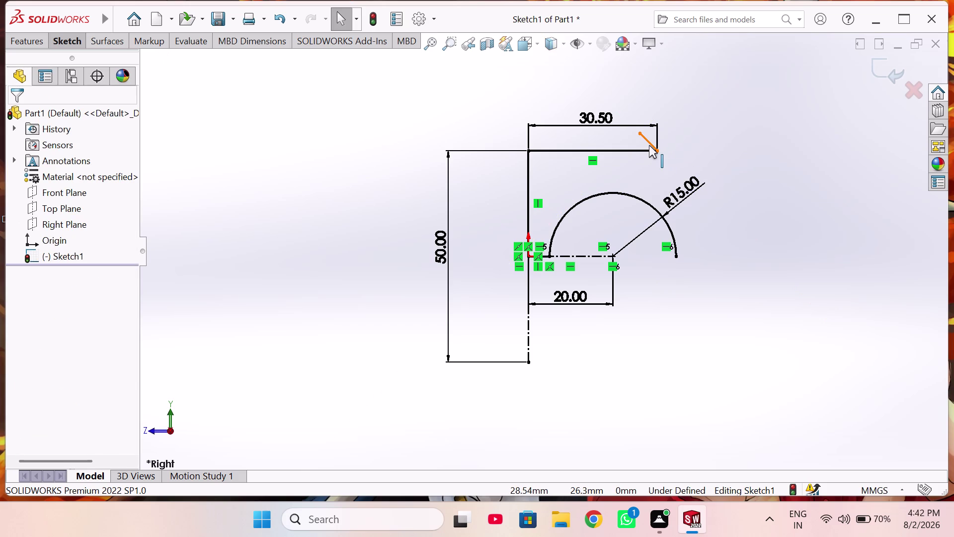
right_click(650, 143)
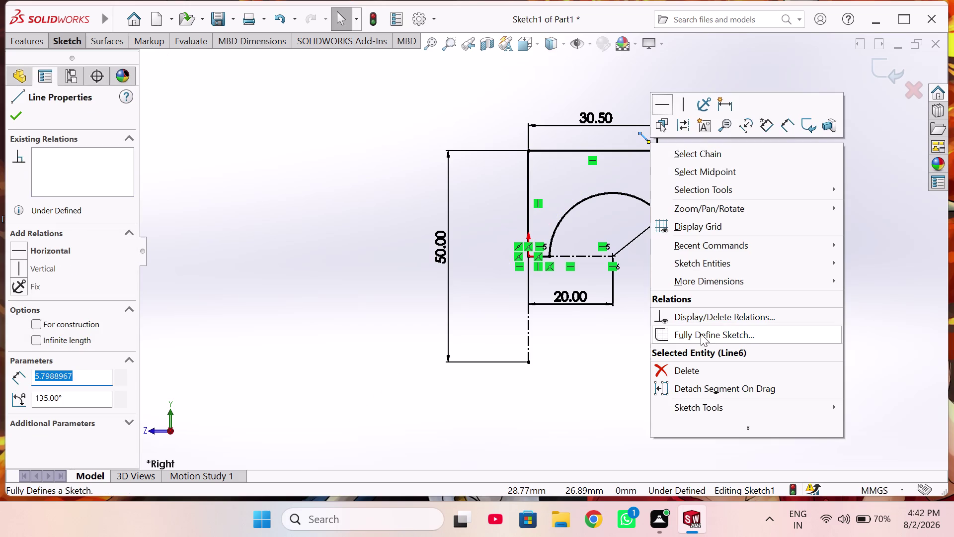
click(690, 368)
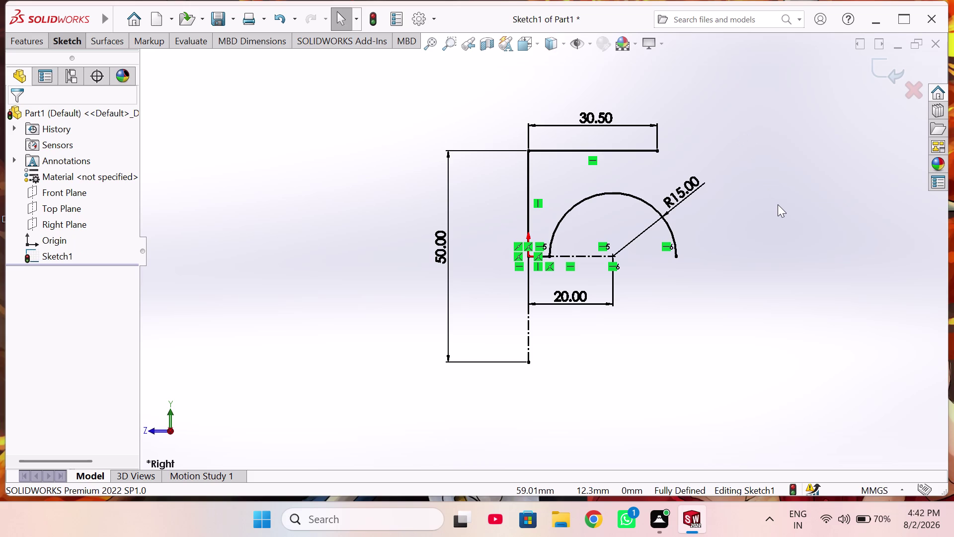
Draw a construction line from the top edge's right end down below the arc.
right_drag(792, 215, 493, 299)
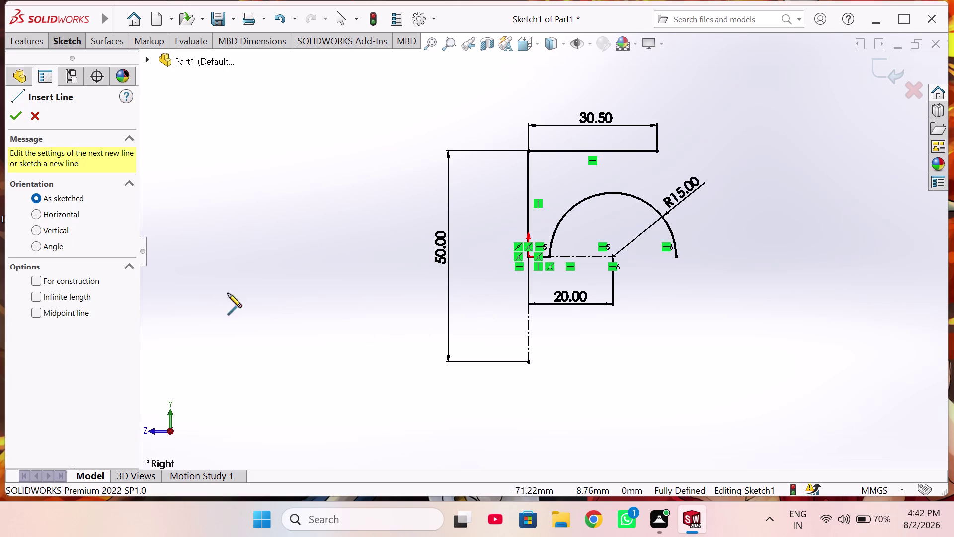
click(80, 282)
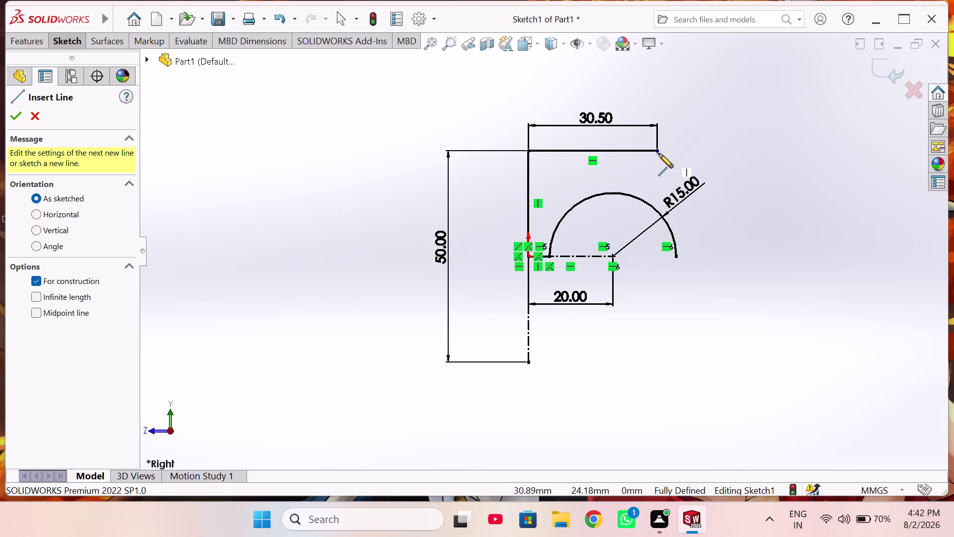
click(657, 151)
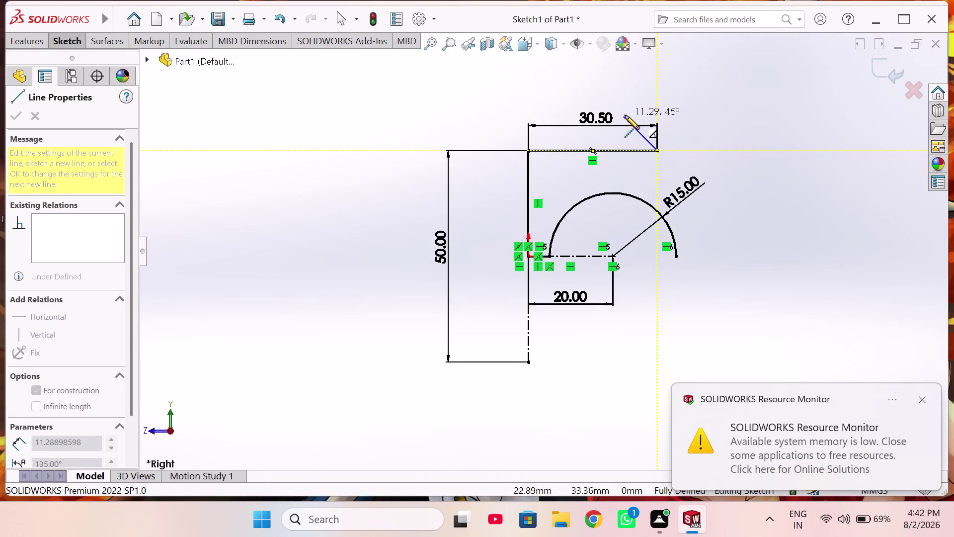
right_click(695, 518)
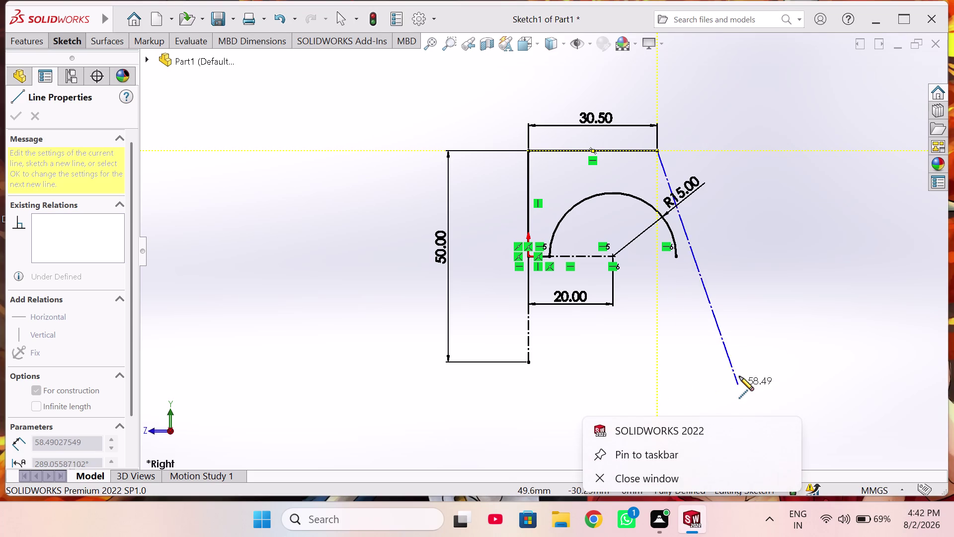
click(739, 368)
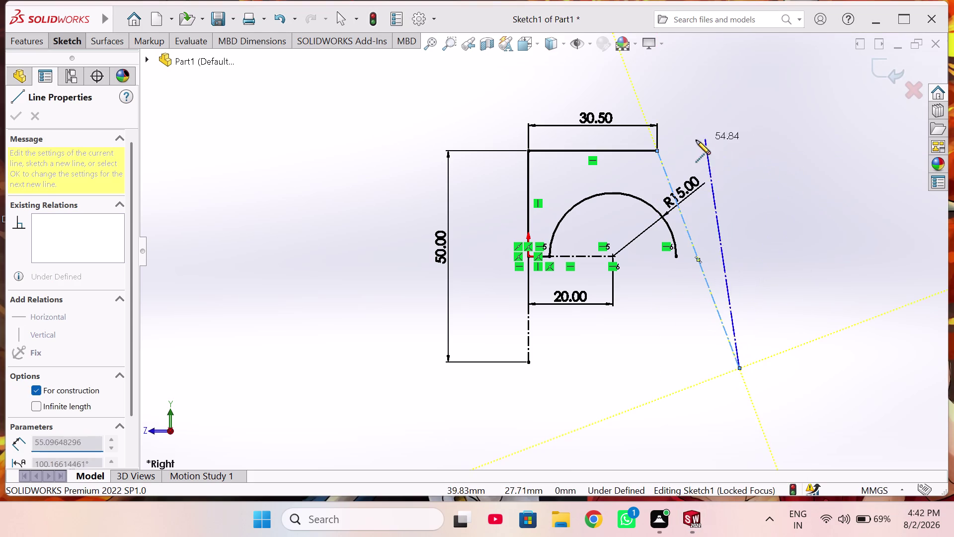
key(Escape)
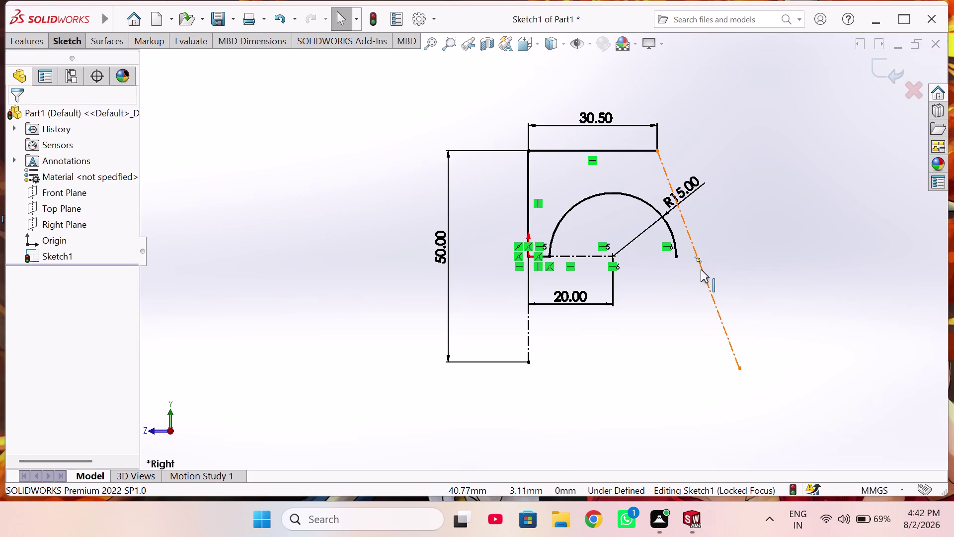
Drag the construction line's lower end up so it stops beside the arc.
drag(739, 368, 741, 298)
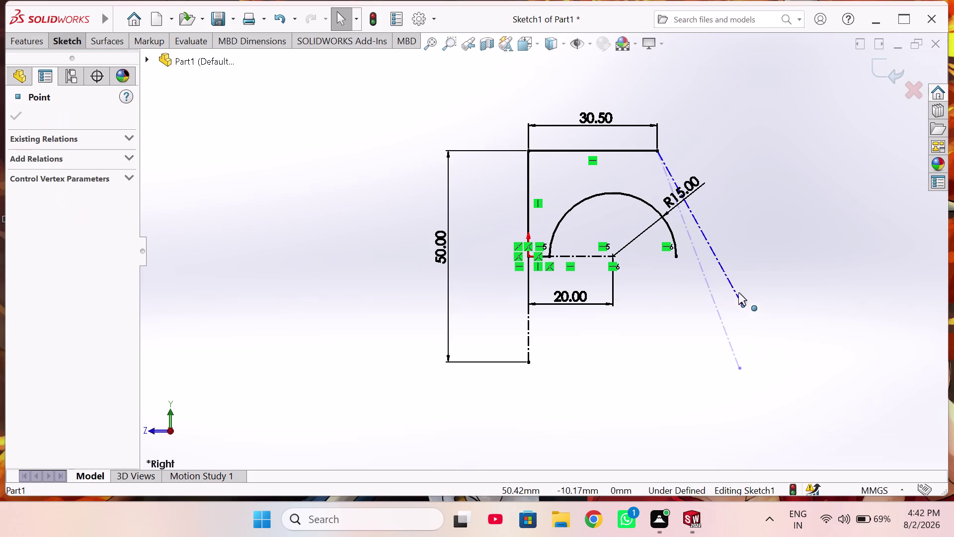
drag(741, 297, 730, 243)
click(730, 238)
drag(732, 236, 748, 236)
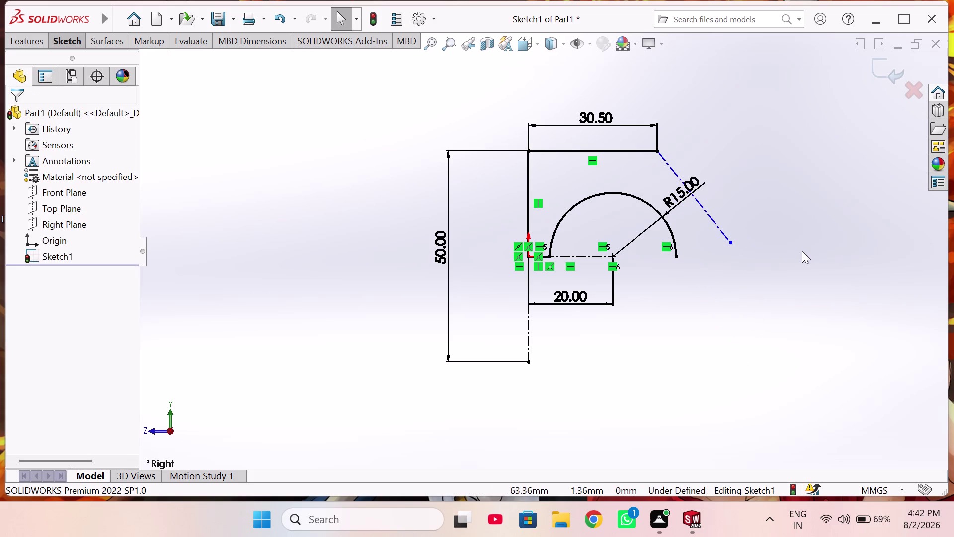
key(Escape)
right_drag(720, 138, 715, 116)
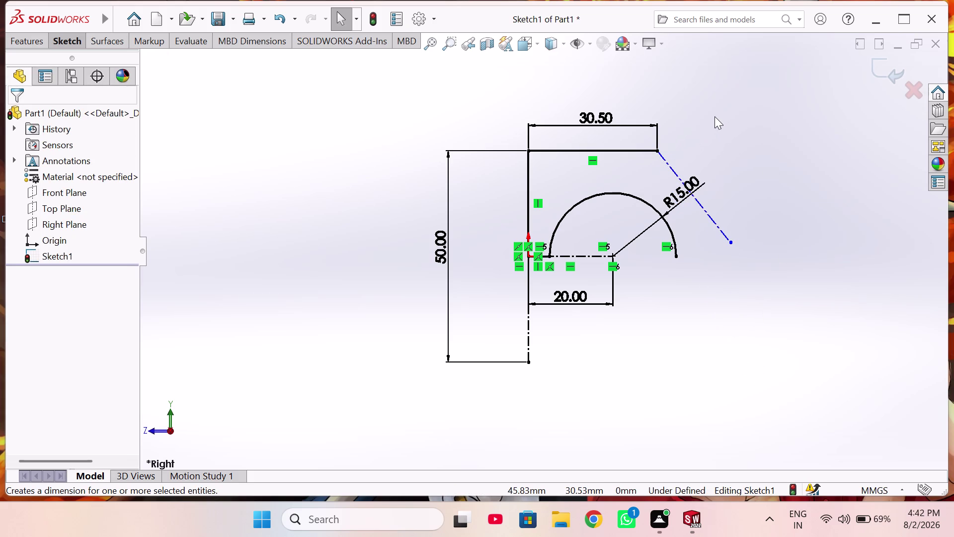
right_drag(715, 117, 597, 165)
click(92, 282)
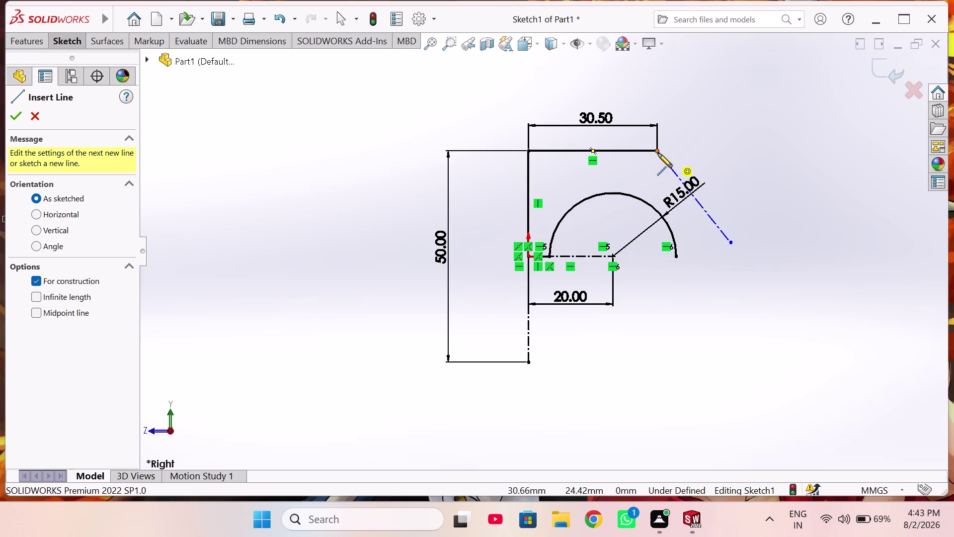
Dimension the angle between the slanted construction line and top edge to 30°.
key(Escape)
right_drag(737, 155, 737, 152)
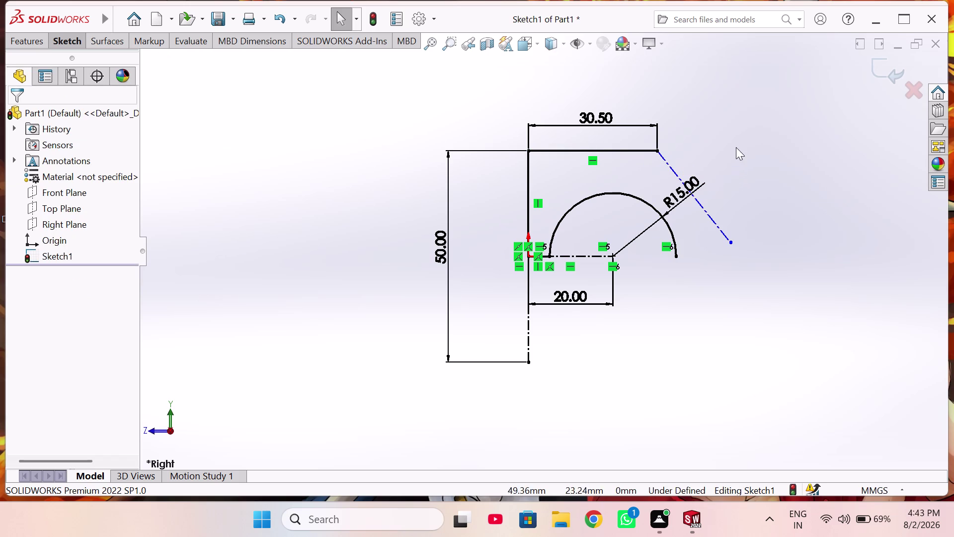
right_drag(737, 153, 733, 88)
click(664, 163)
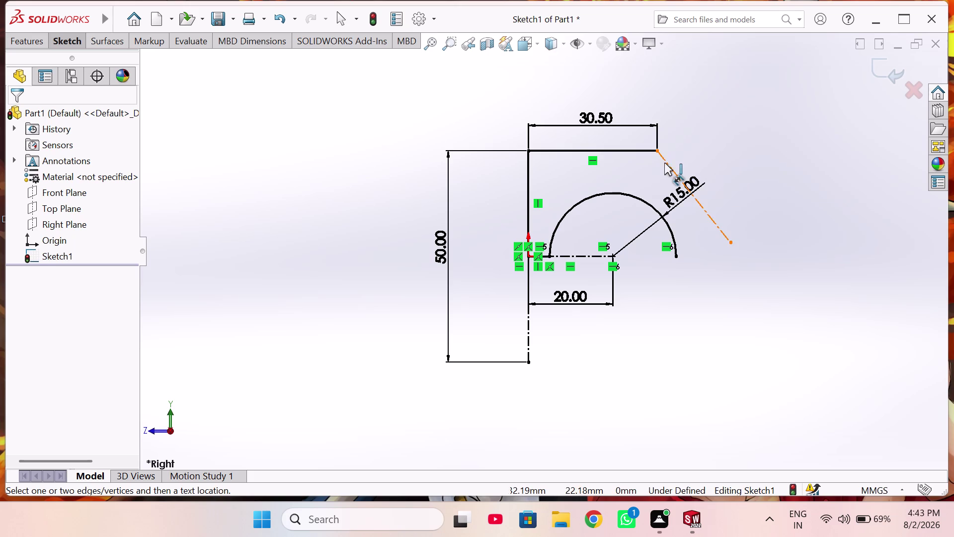
click(634, 151)
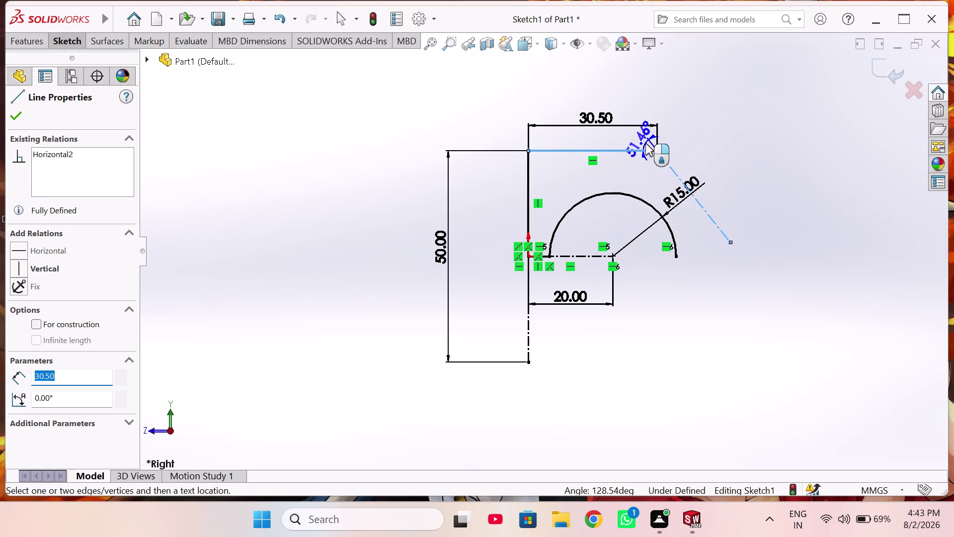
click(642, 135)
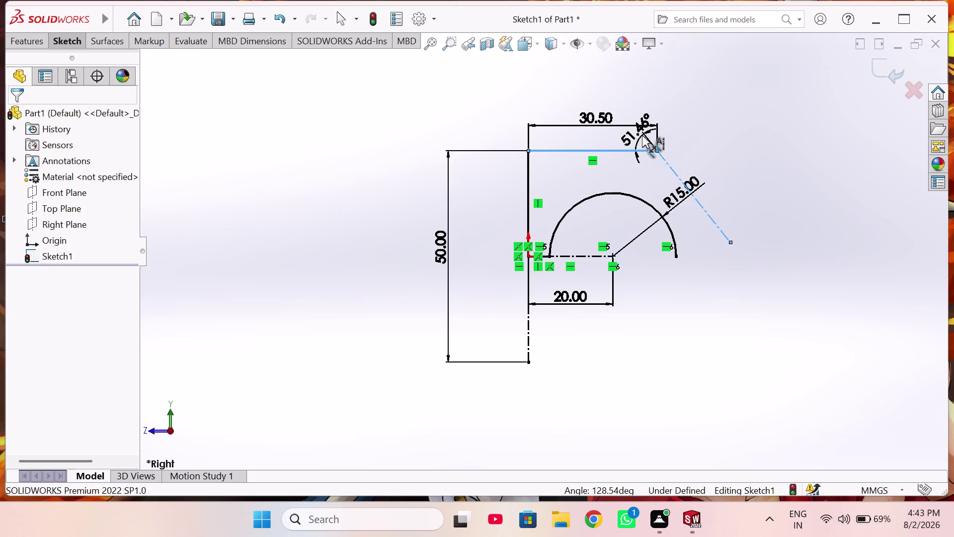
text(30)
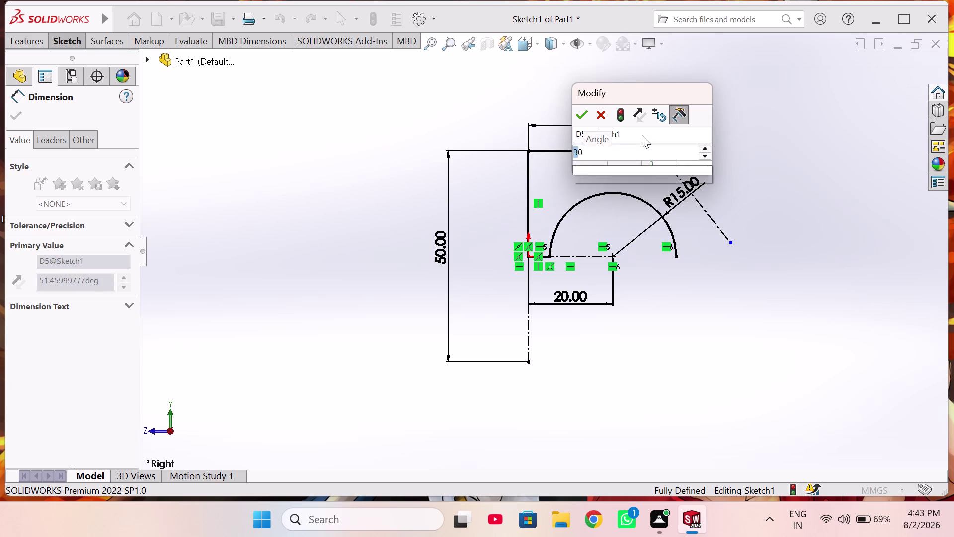
key(Return)
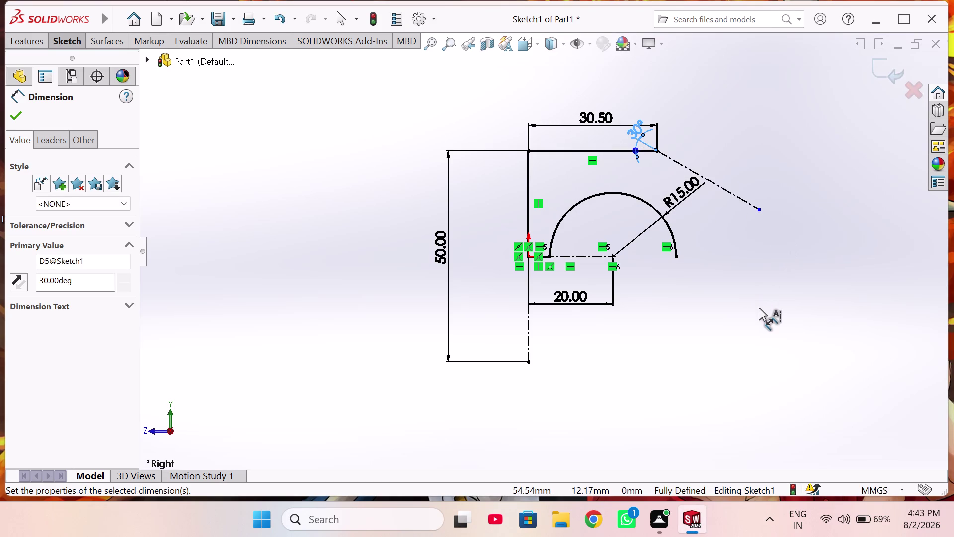
right_drag(807, 314, 806, 304)
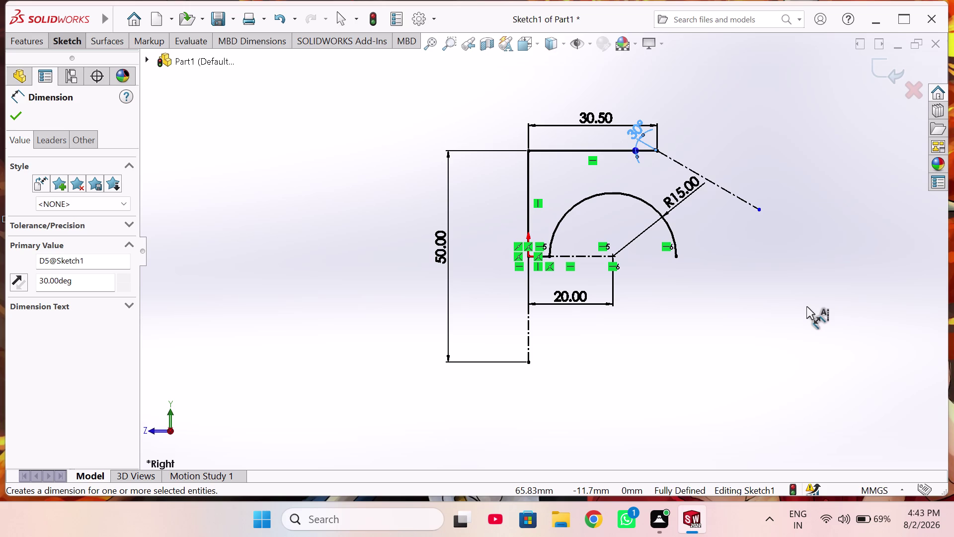
right_drag(807, 304, 804, 244)
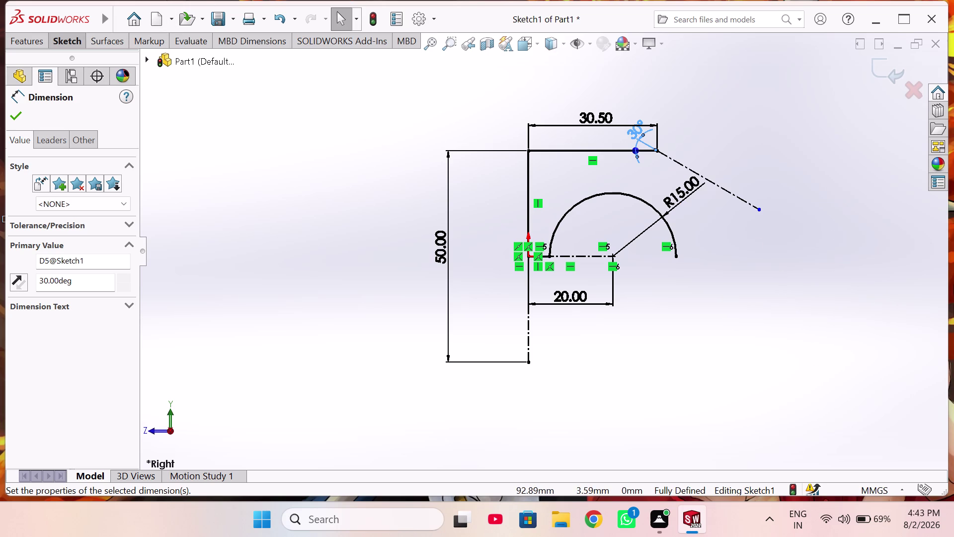
click(69, 41)
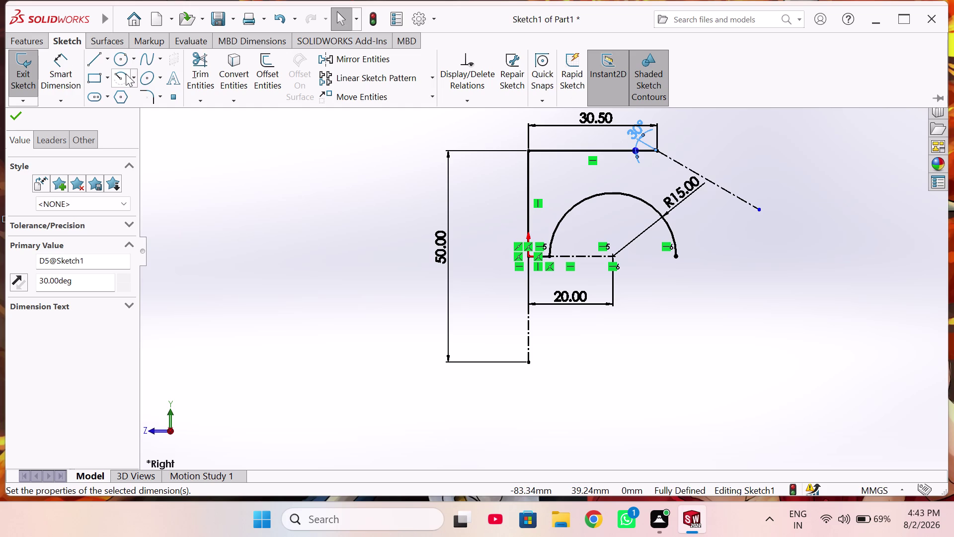
Draw a three-point arc from the angled centerline, curving down right of the R15 cutout.
click(129, 76)
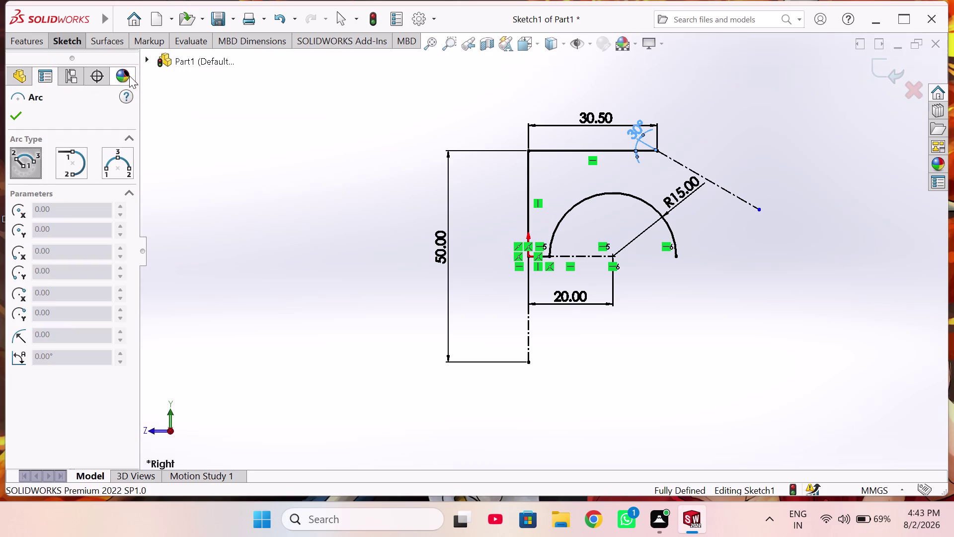
click(122, 164)
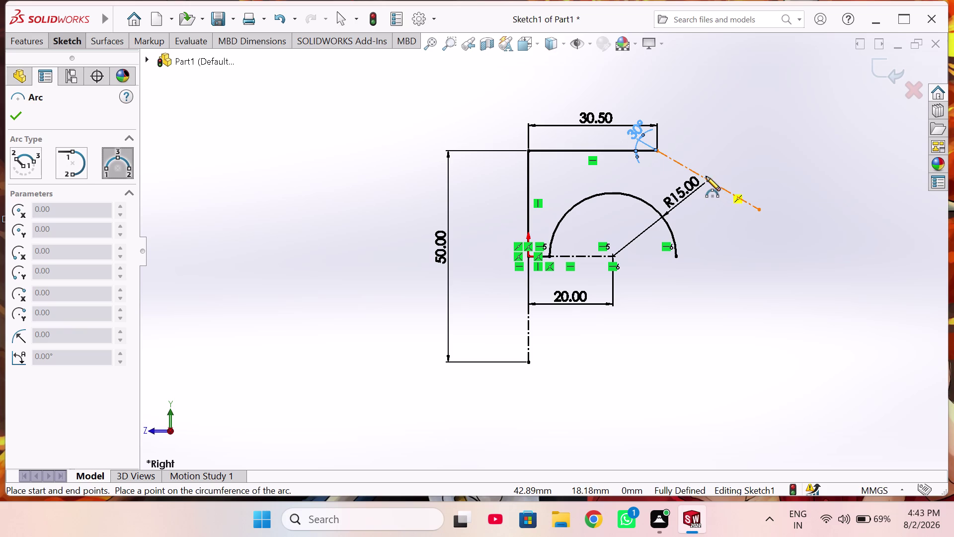
click(694, 172)
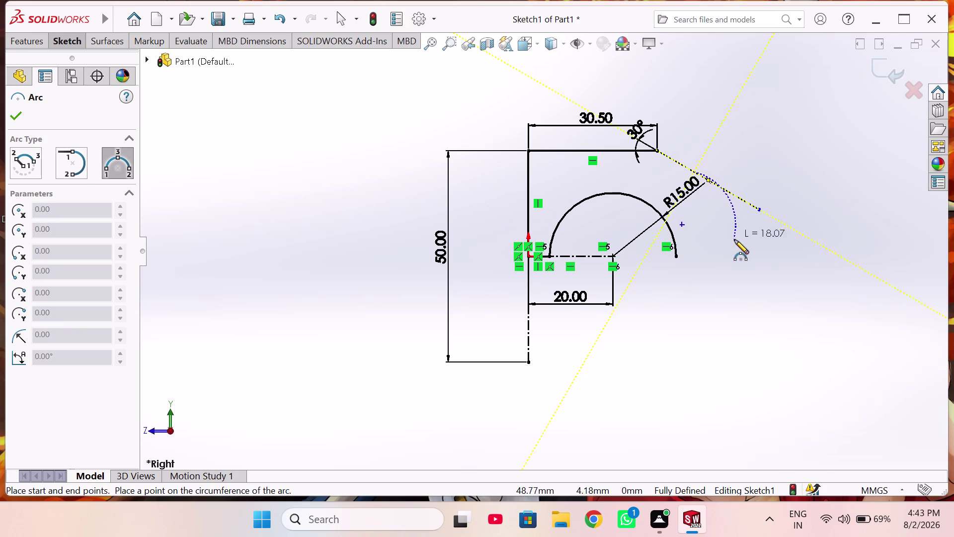
click(762, 256)
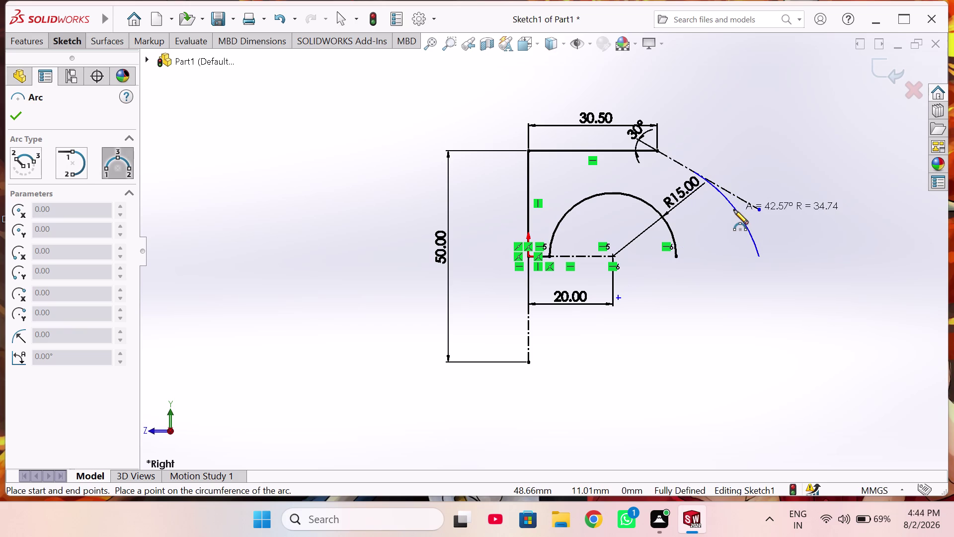
click(734, 210)
right_drag(821, 216, 783, 92)
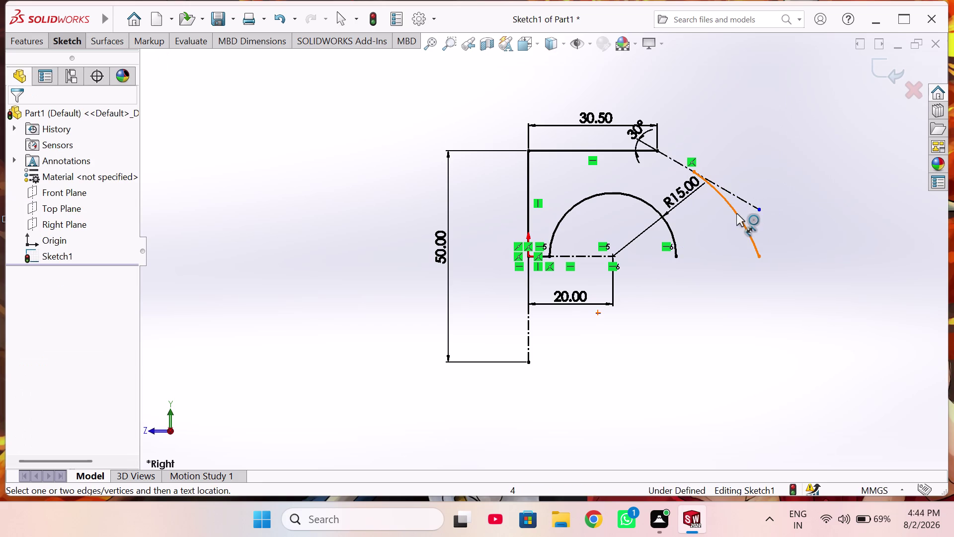
Dimension the new outer arc to radius 40.
click(737, 214)
click(776, 160)
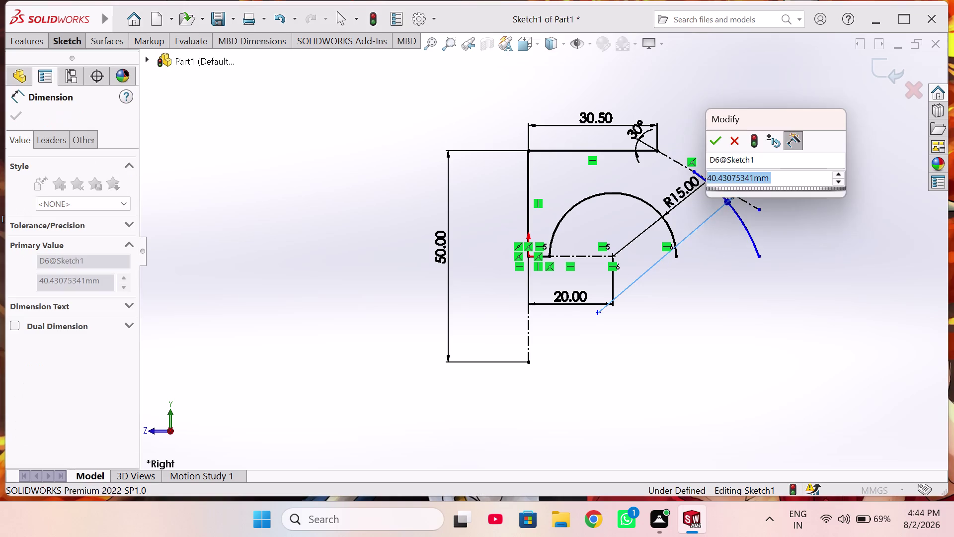
text(40)
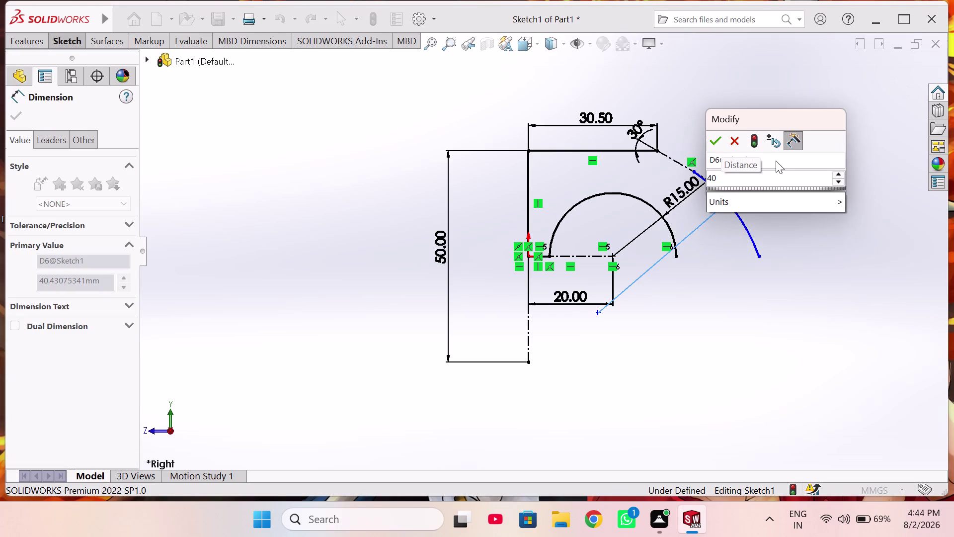
key(Return)
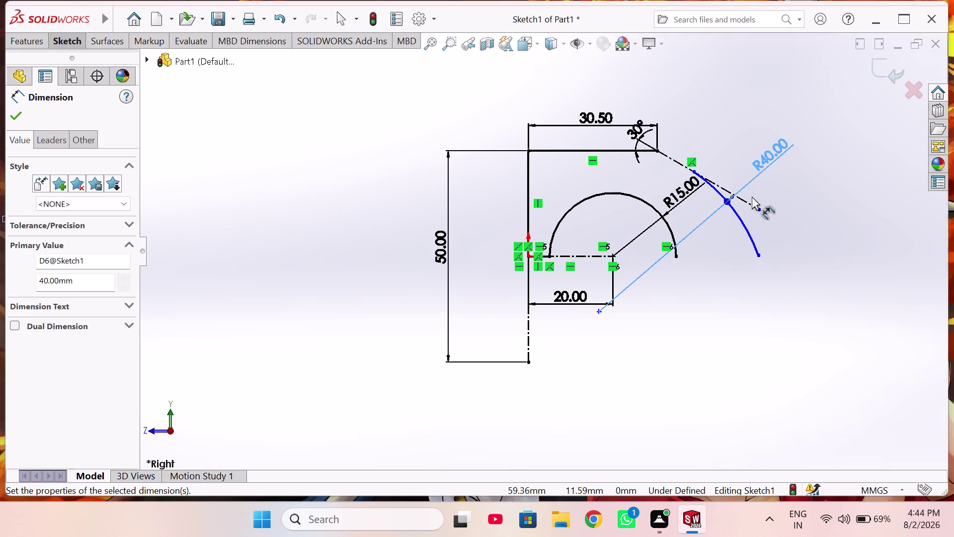
Draw a short line from the arc's upper end to the top edge's corner.
right_drag(743, 109, 616, 114)
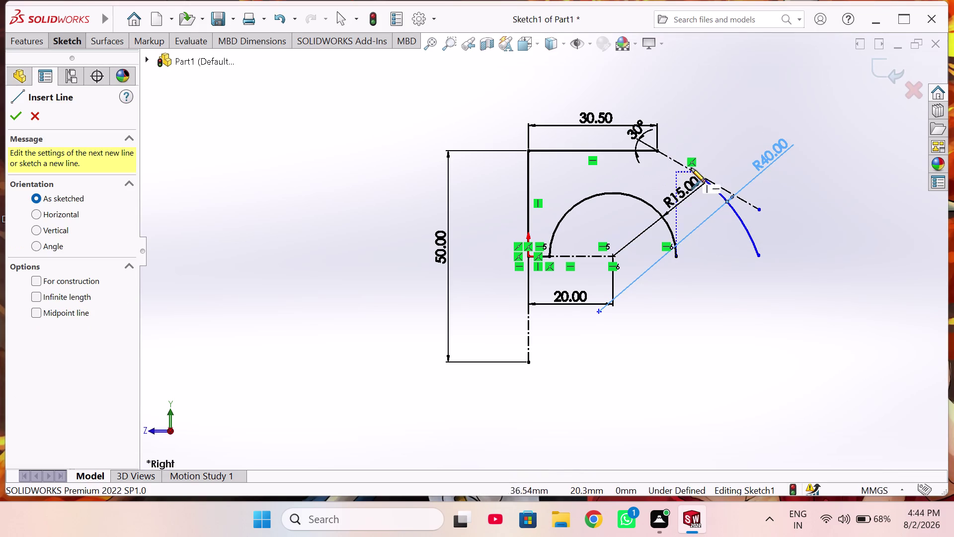
click(694, 171)
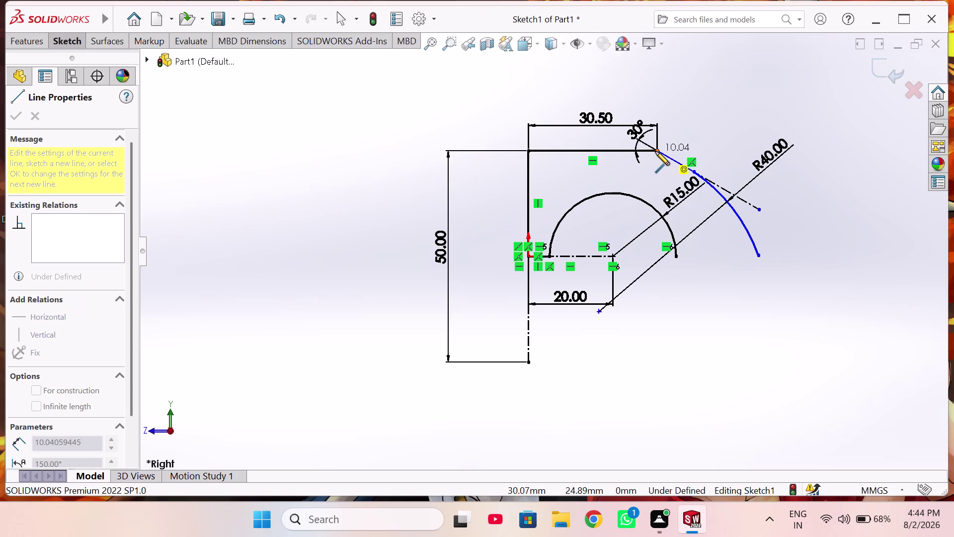
click(657, 151)
right_click(774, 122)
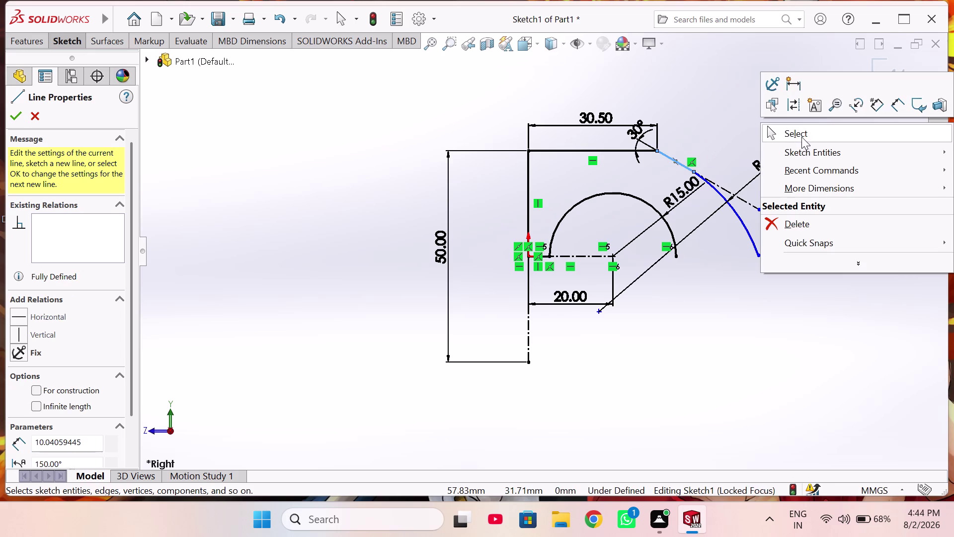
click(803, 135)
Delete the angled construction line along with its dimensions.
right_click(738, 197)
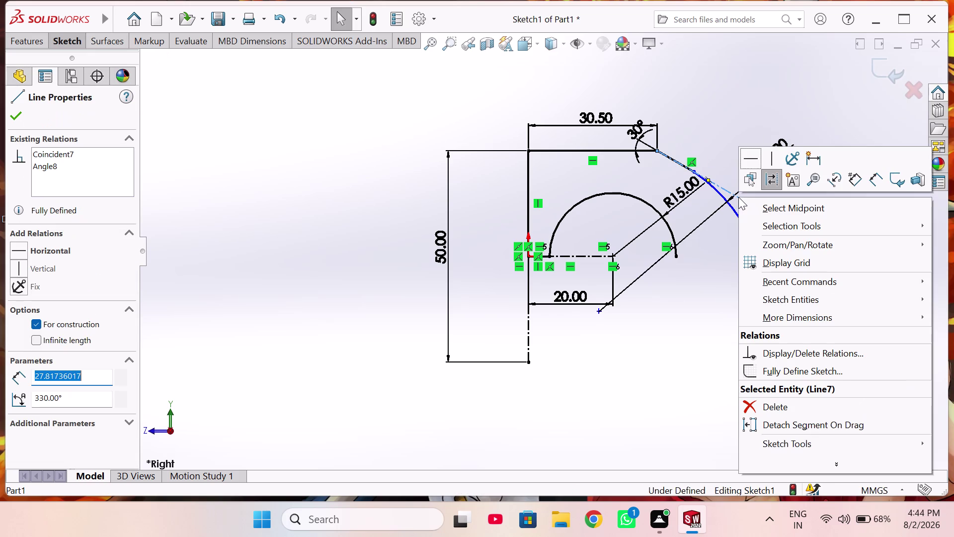
click(791, 411)
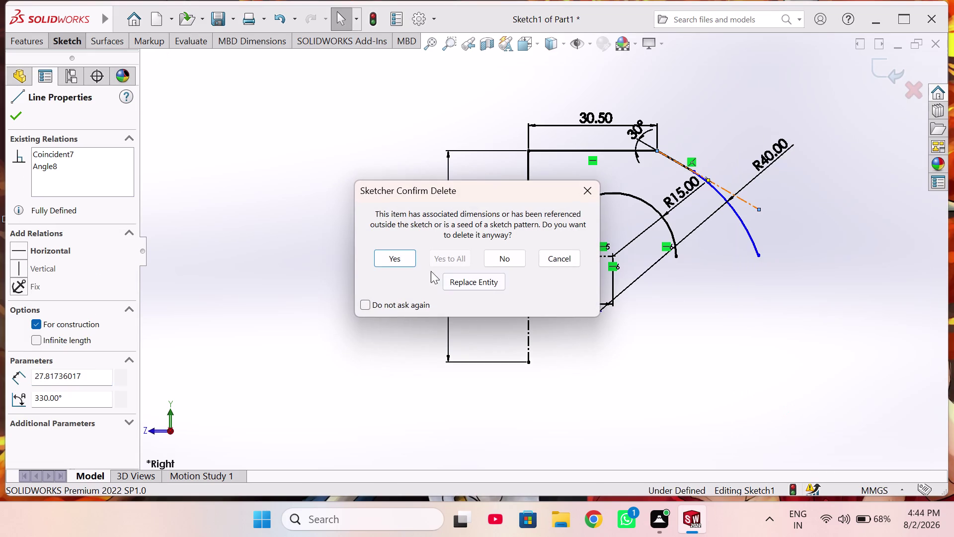
click(400, 257)
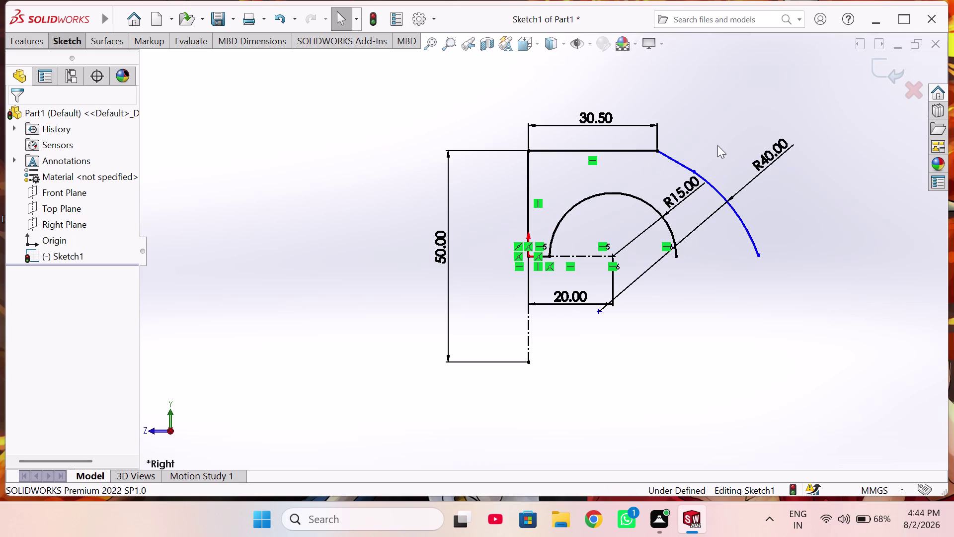
Add a Tangent relation between the short slanted connecting line and the R40 arc.
right_drag(710, 153, 706, 131)
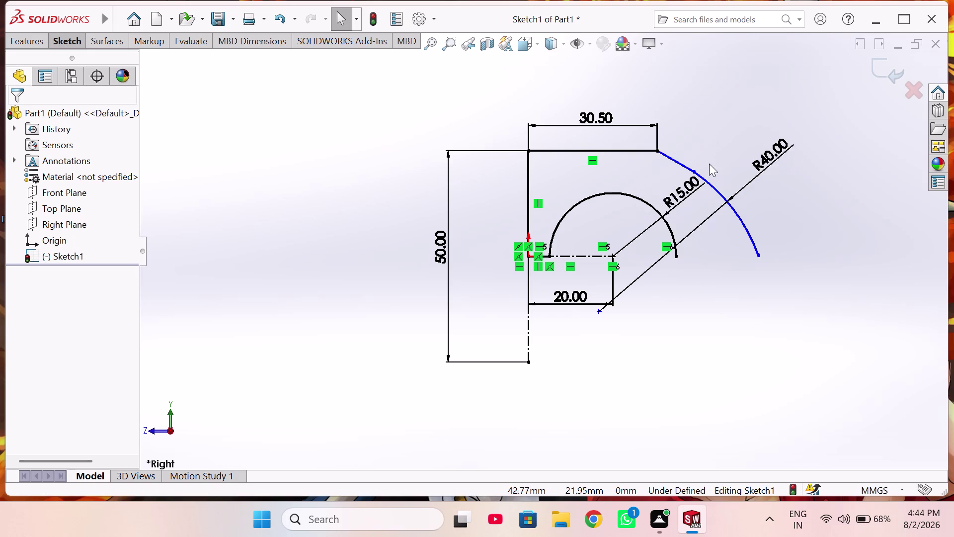
scroll(down, 3)
click(624, 201)
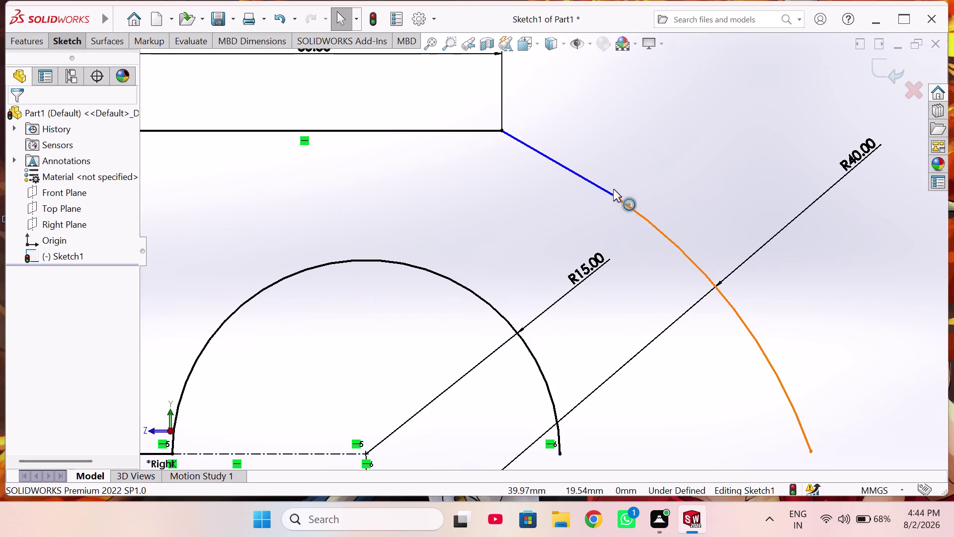
click(606, 191)
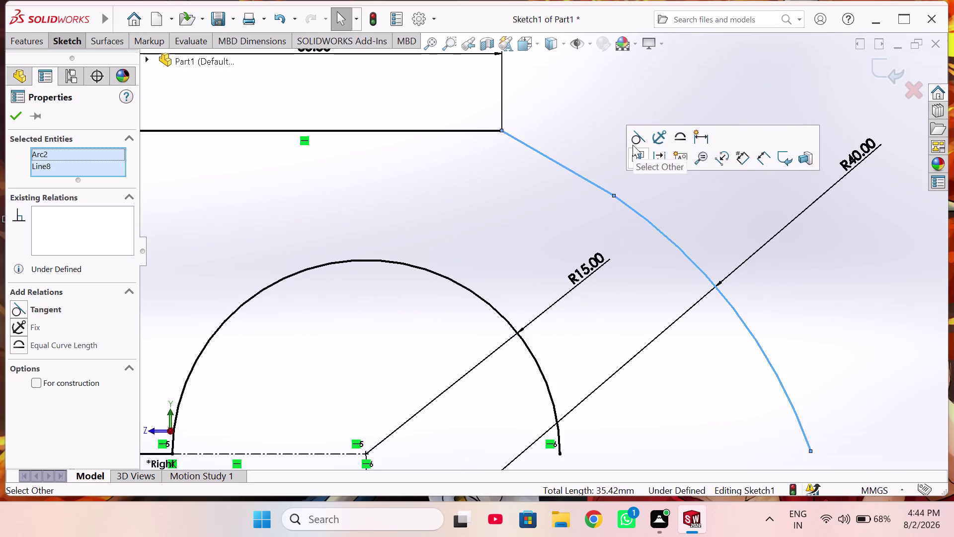
click(633, 140)
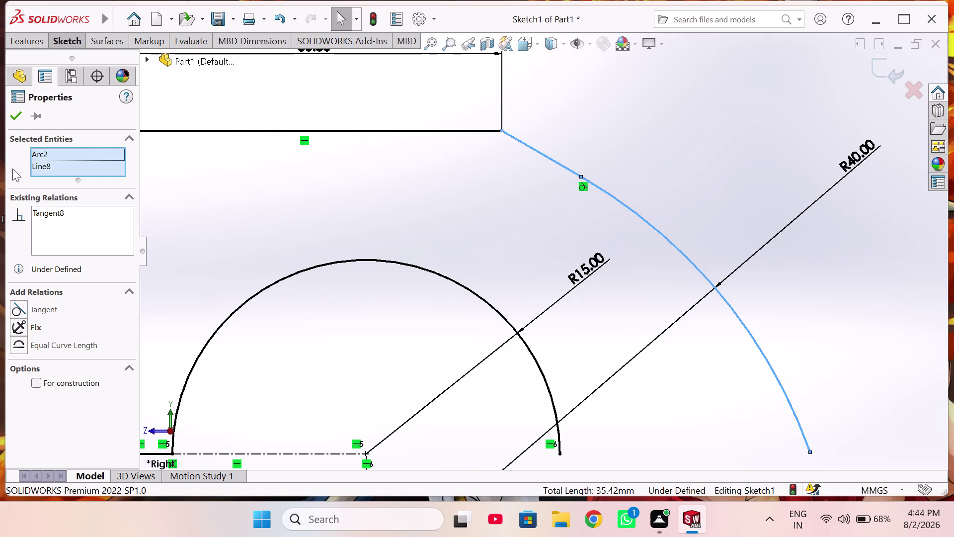
click(9, 119)
scroll(up, 3)
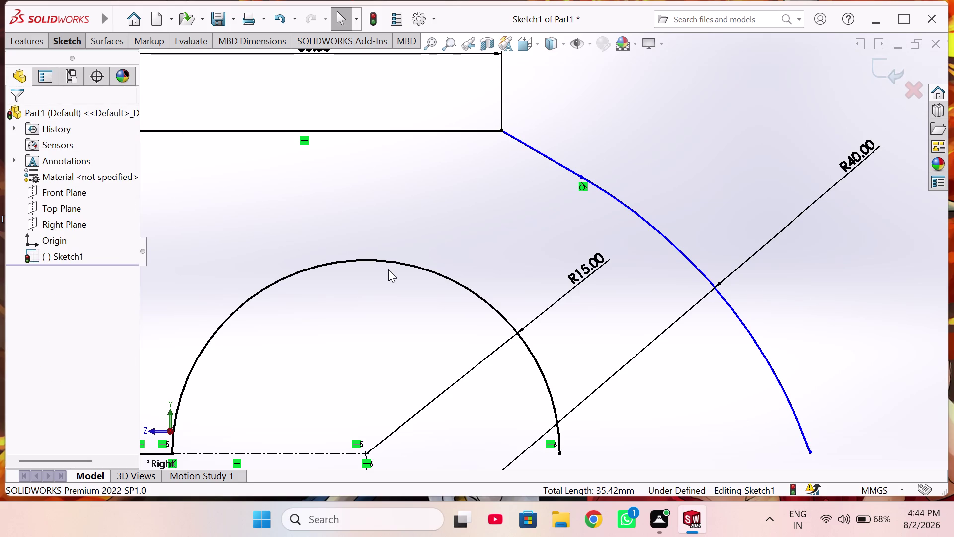
scroll(up, 3)
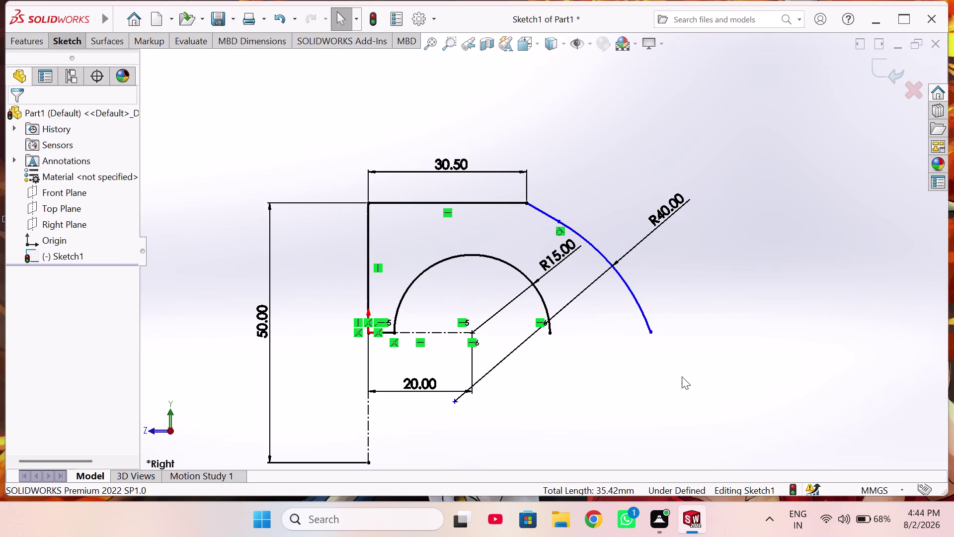
Draw a vertical line from the R40 arc's lower end down to the profile's bottom level.
right_drag(682, 376, 585, 384)
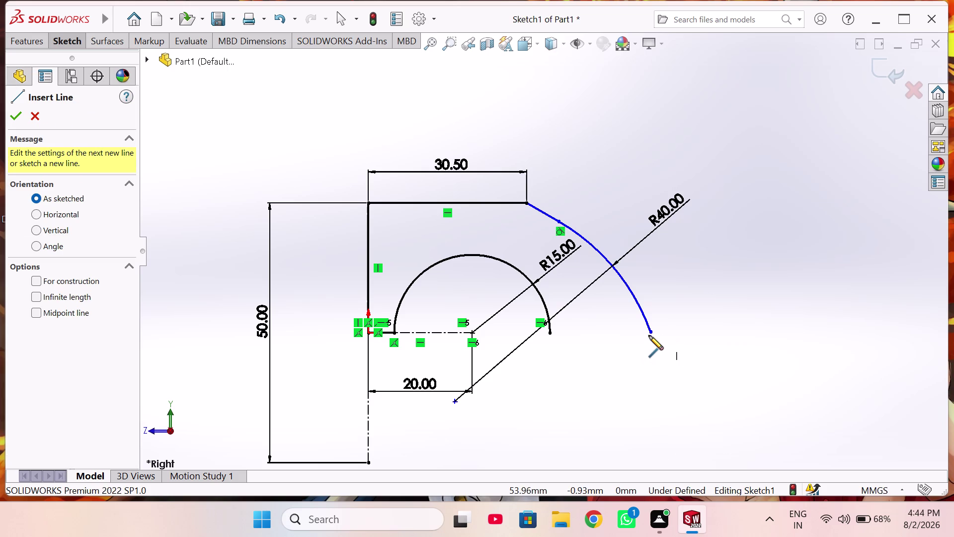
click(651, 333)
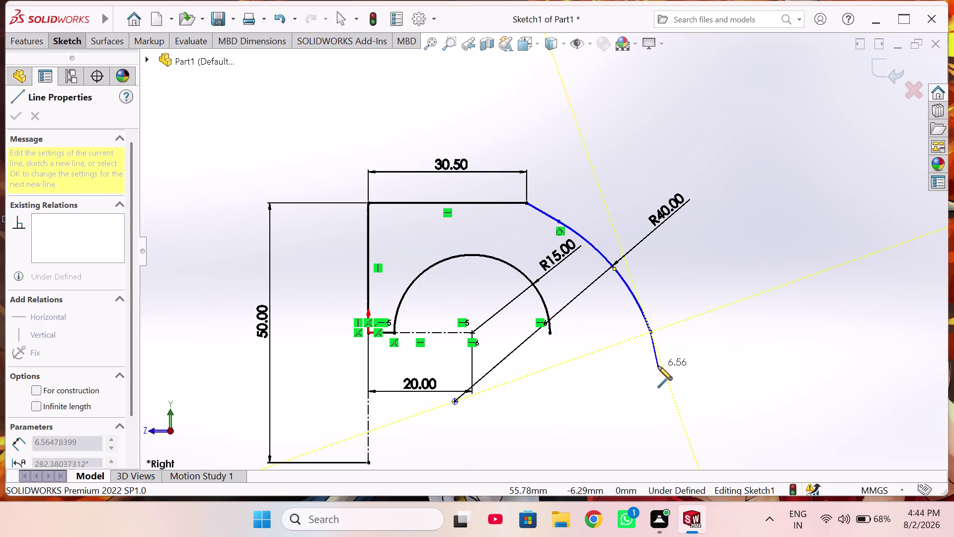
scroll(up, 3)
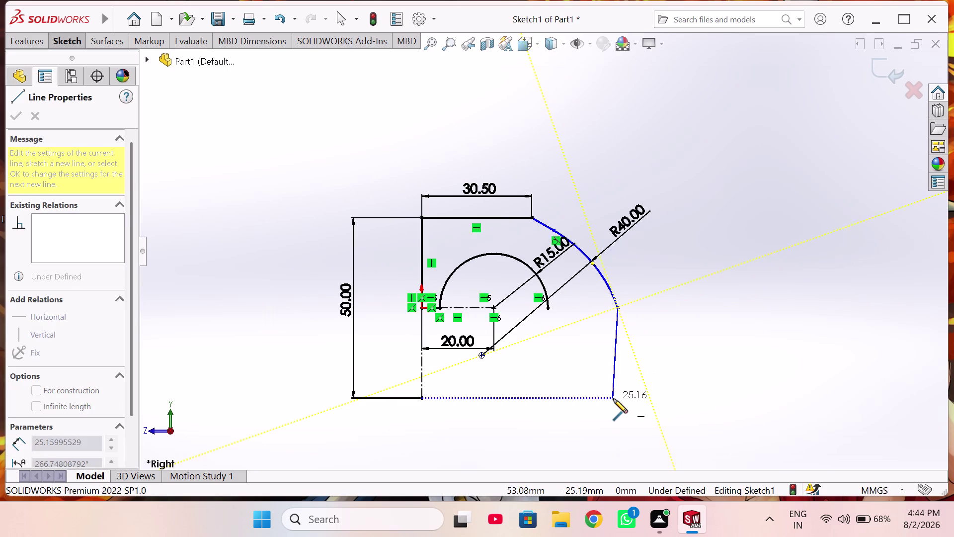
click(618, 400)
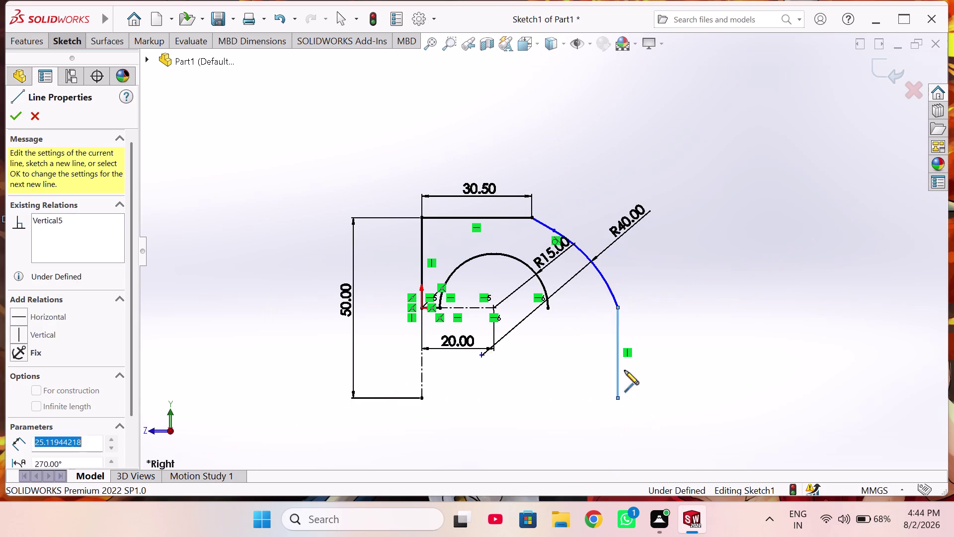
scroll(down, 3)
right_click(712, 316)
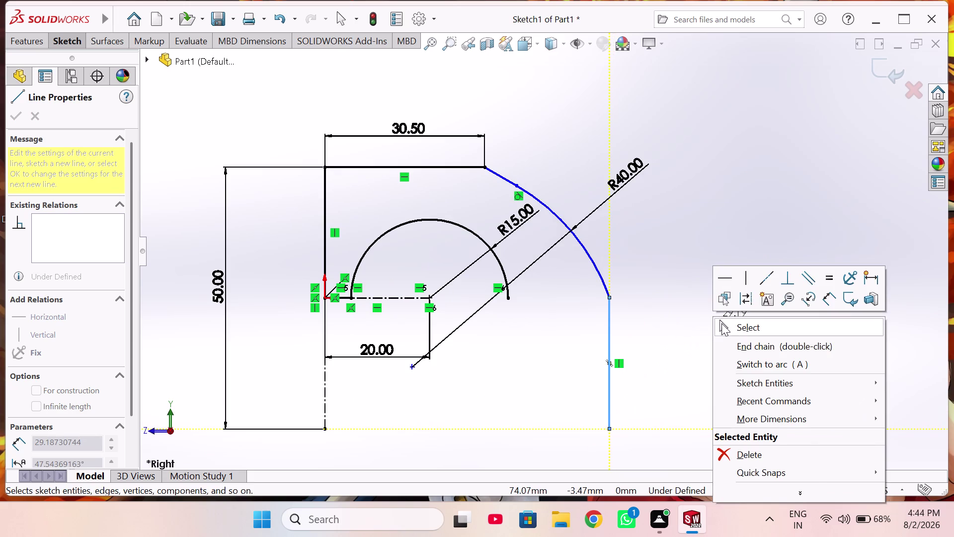
click(721, 323)
Make the new vertical line tangent to the R40 arc.
click(610, 306)
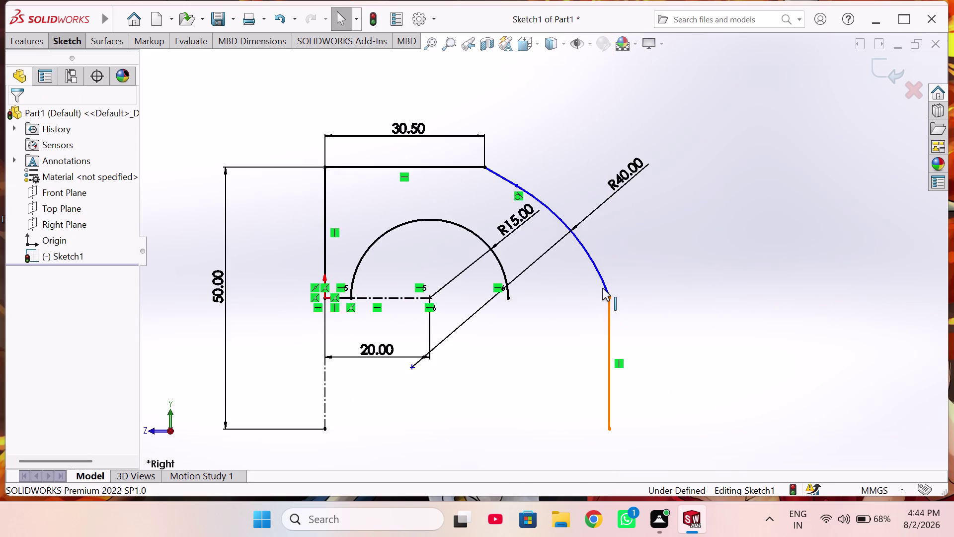
click(603, 284)
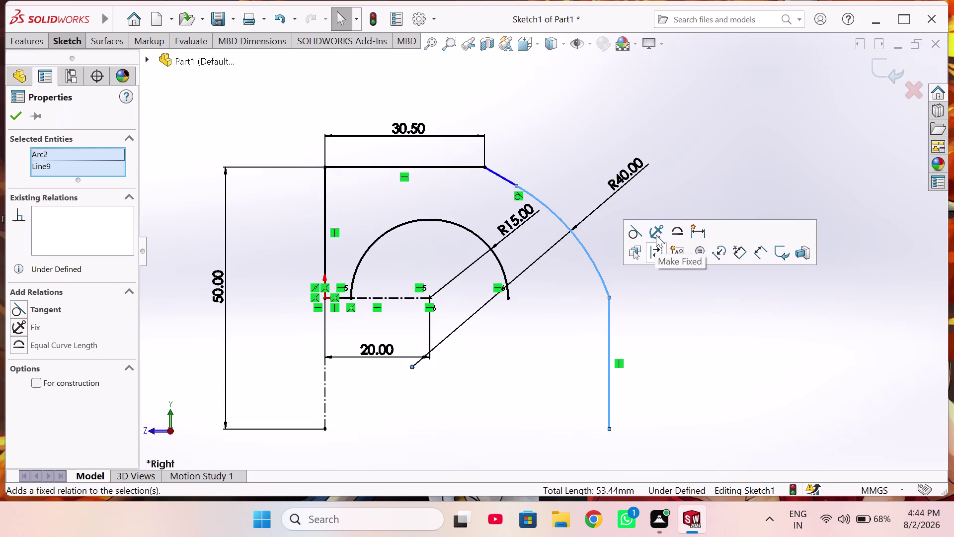
click(636, 233)
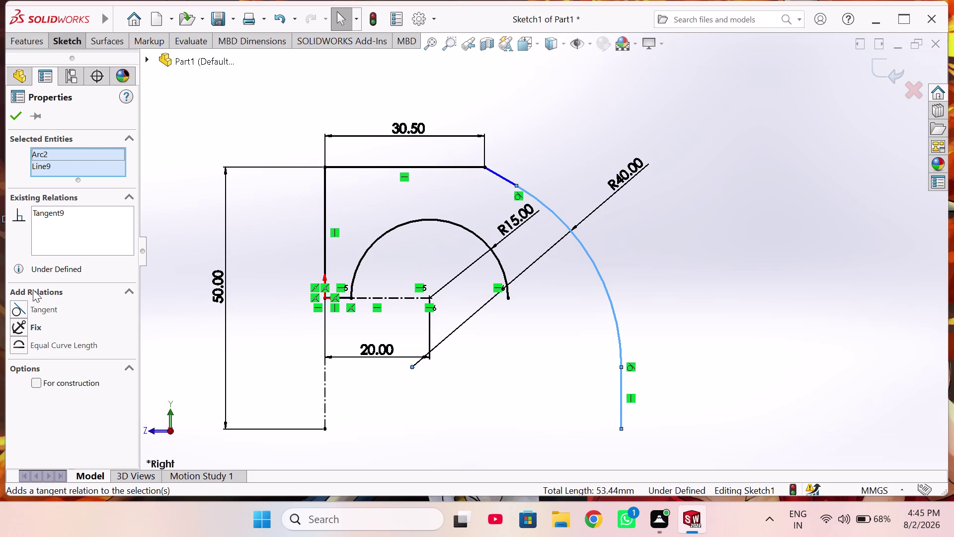
scroll(up, 3)
right_click(739, 328)
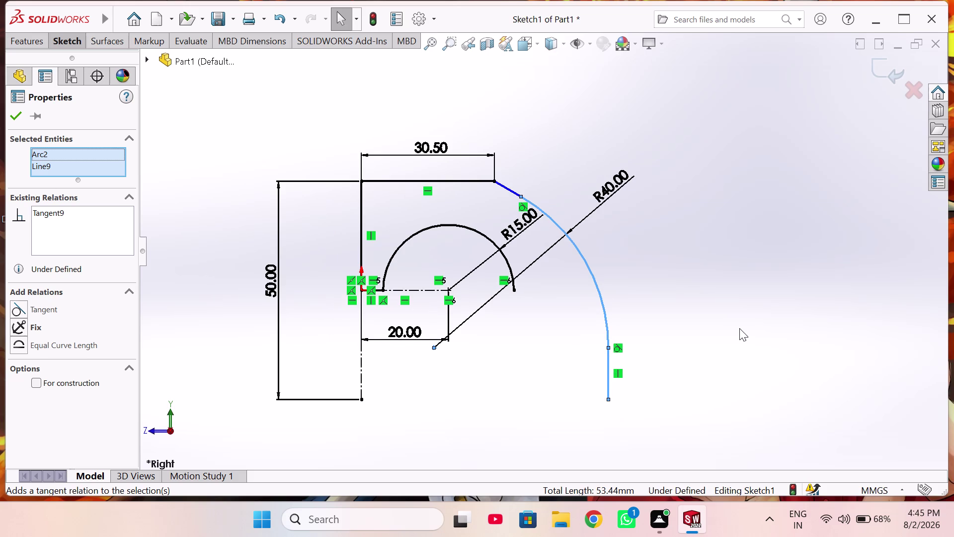
click(689, 340)
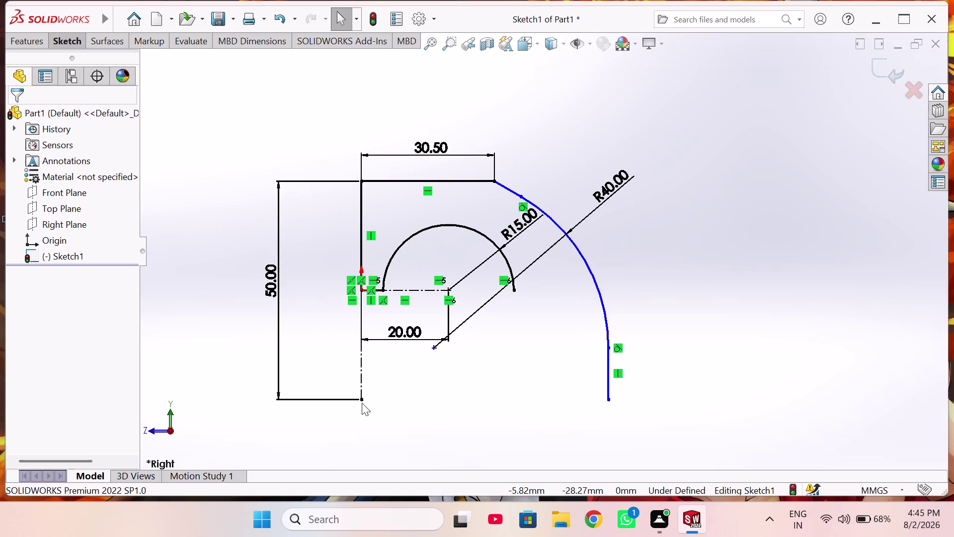
Align the two bottom endpoints horizontally and set the right vertical edge to 11.81.
click(361, 398)
click(610, 398)
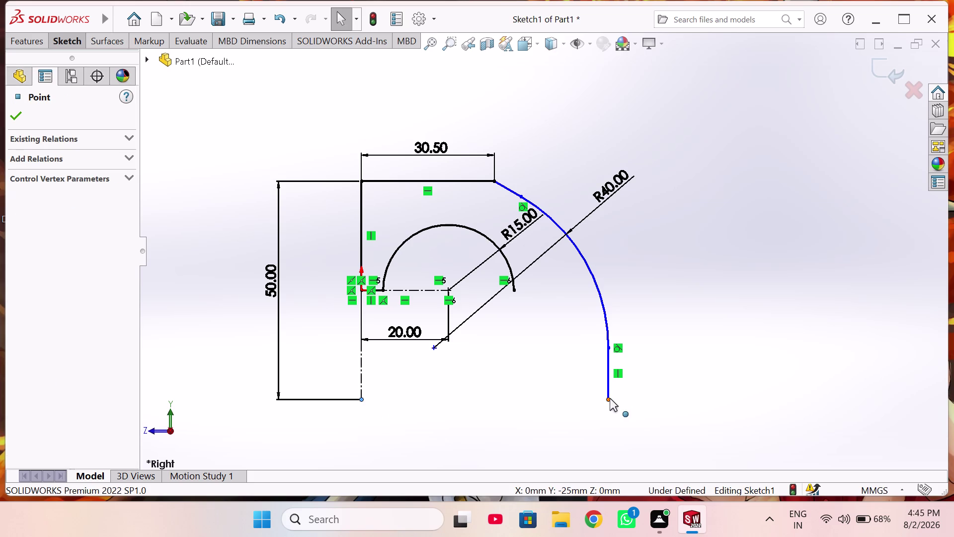
click(645, 348)
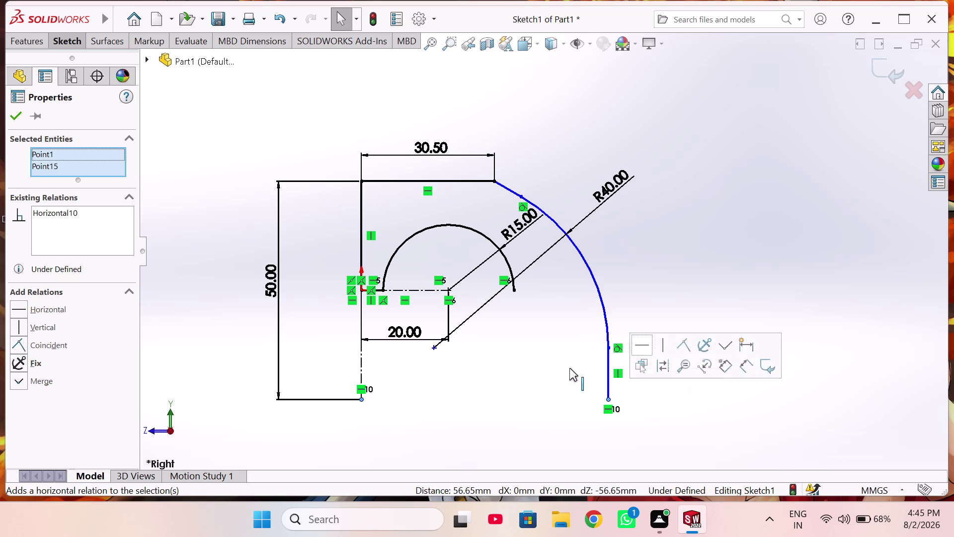
click(11, 118)
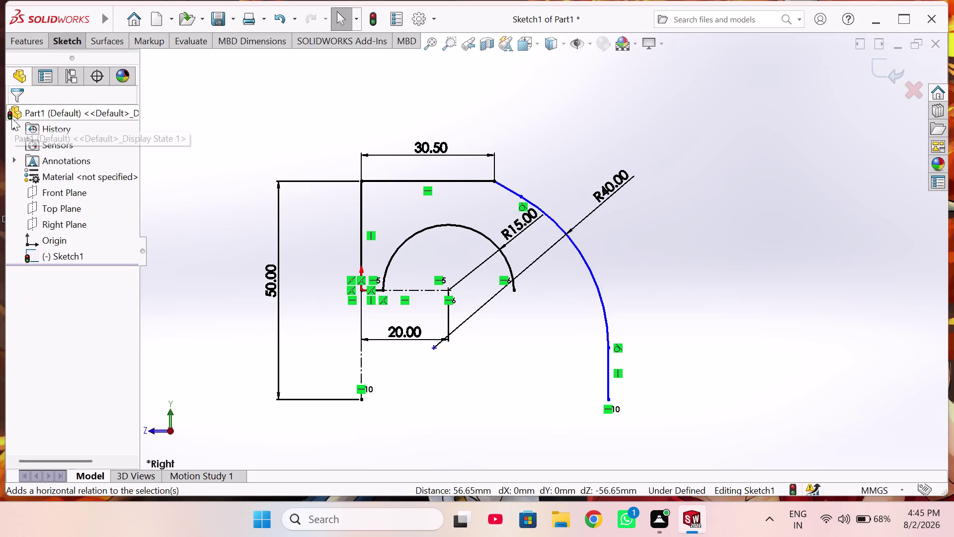
right_drag(689, 334, 697, 257)
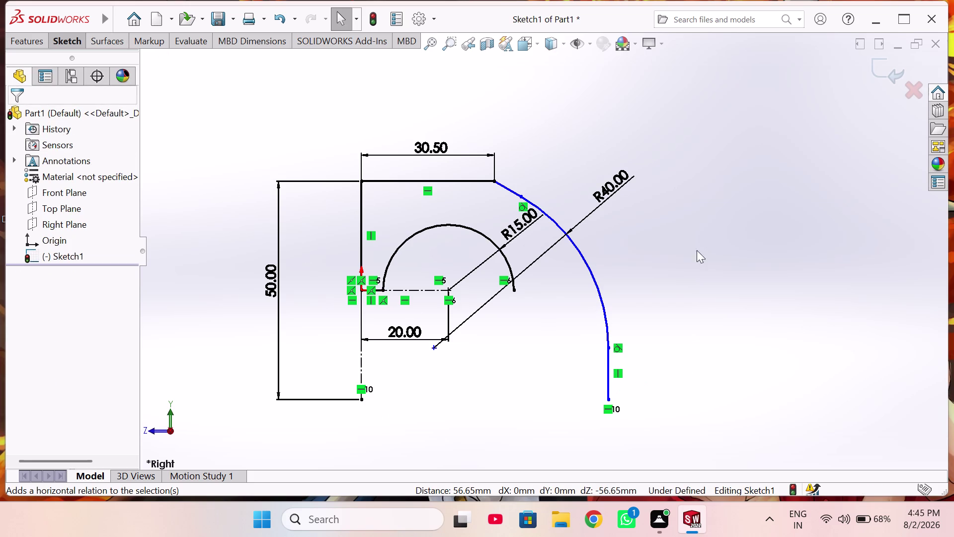
right_drag(697, 257, 703, 184)
click(607, 360)
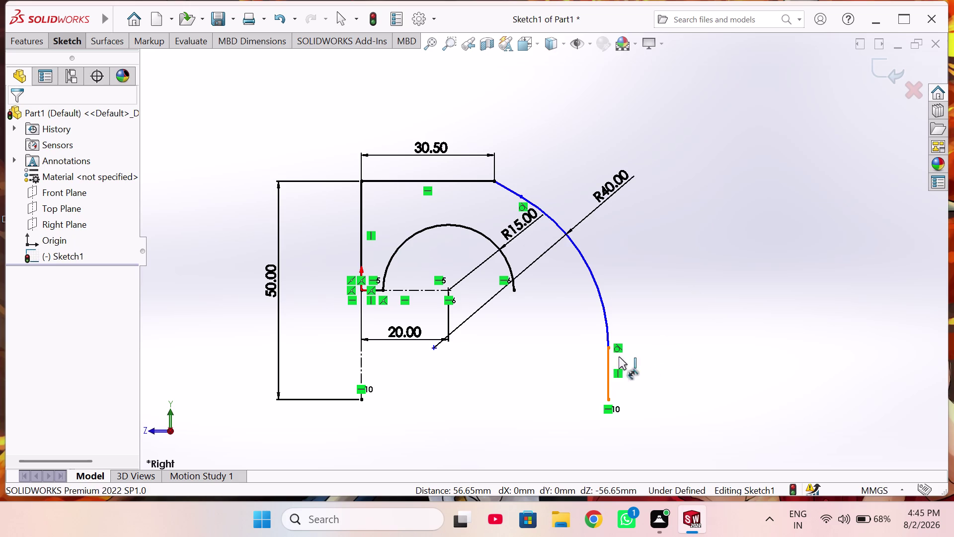
click(688, 369)
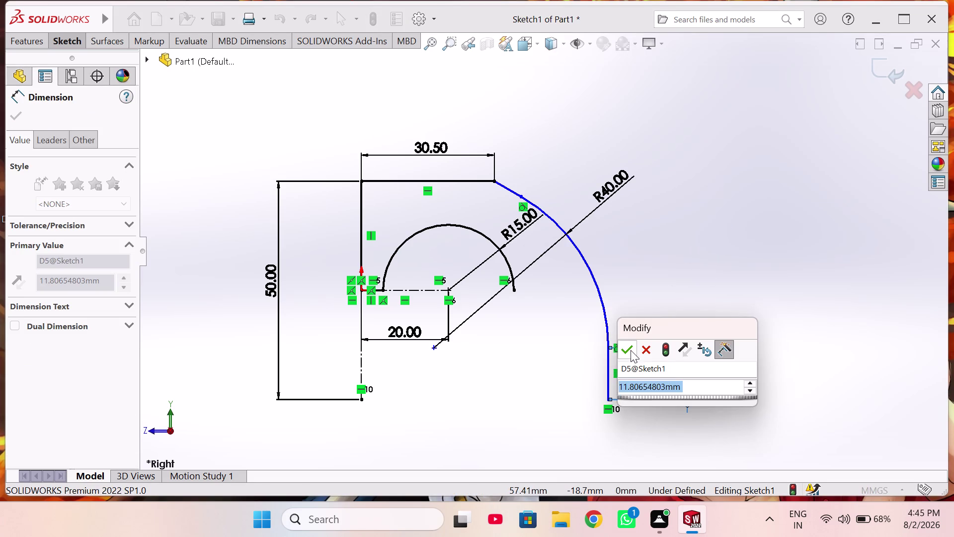
click(629, 349)
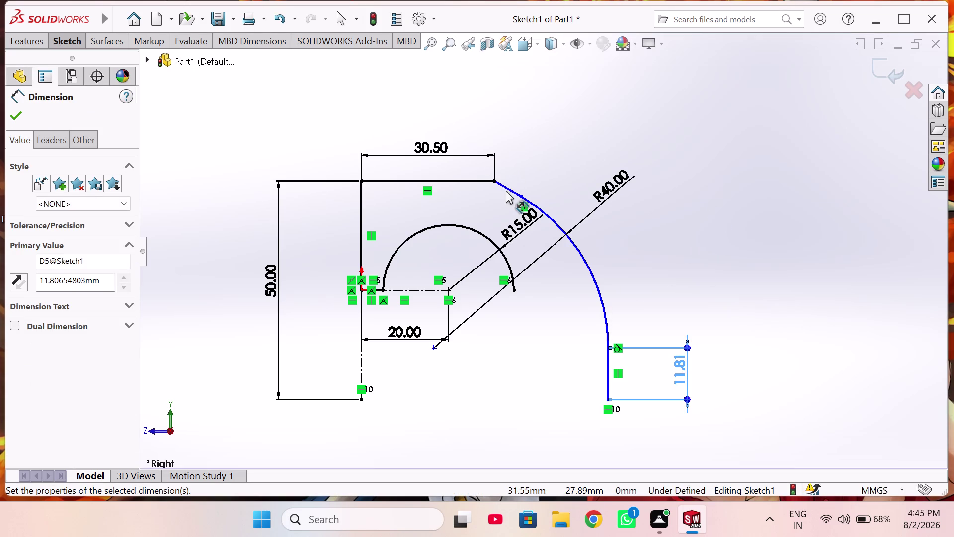
Dimension the short slanted edge at 7.10.
click(506, 191)
click(524, 169)
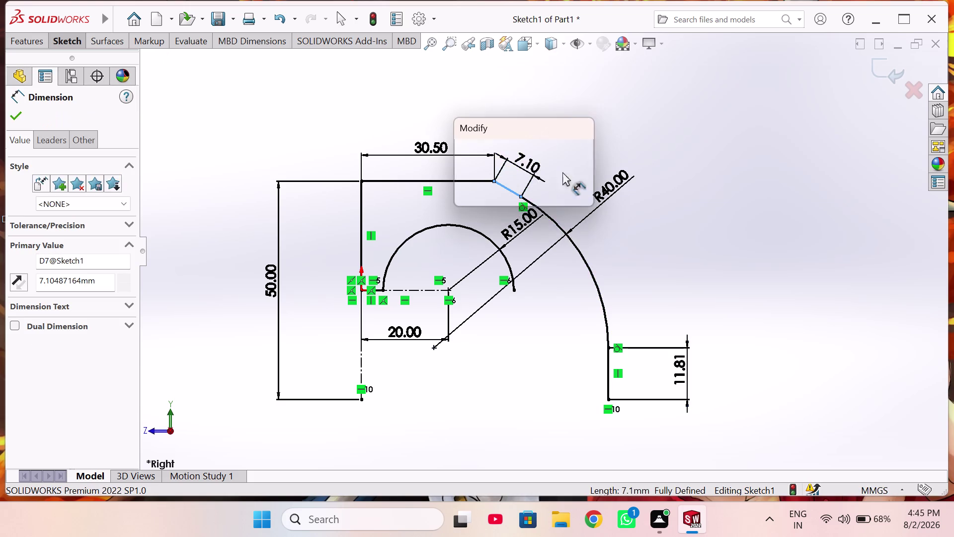
click(463, 149)
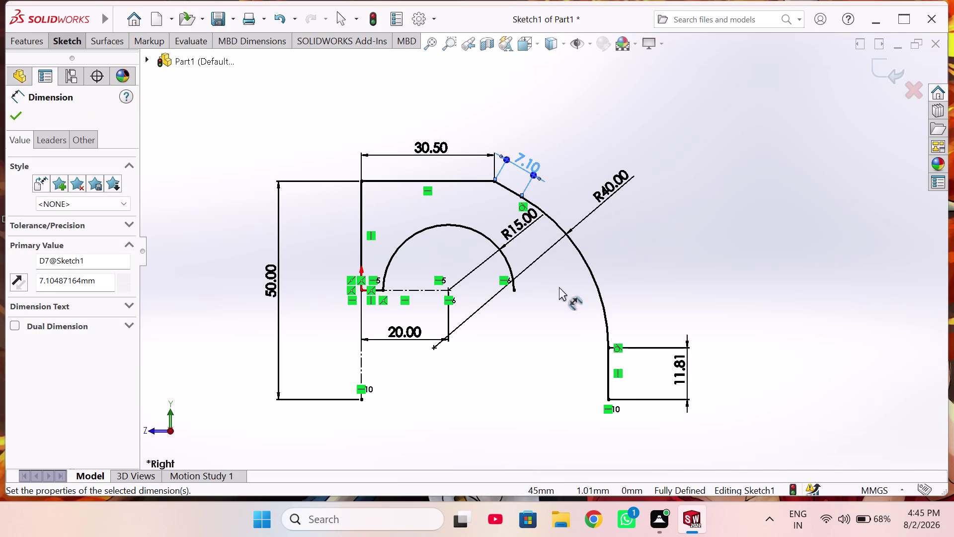
right_drag(708, 259, 596, 280)
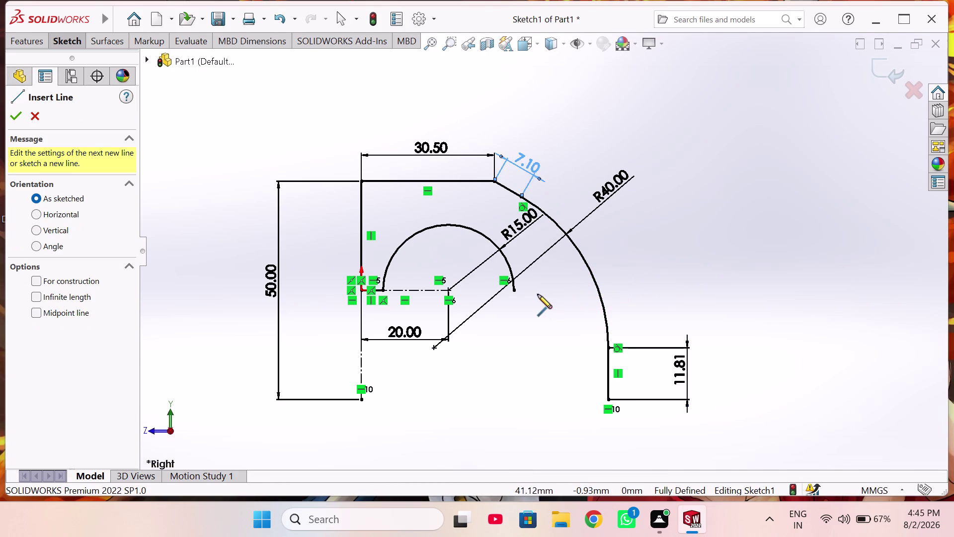
Draw a horizontal line from the R15 arc's right end to the R40 arc.
click(514, 291)
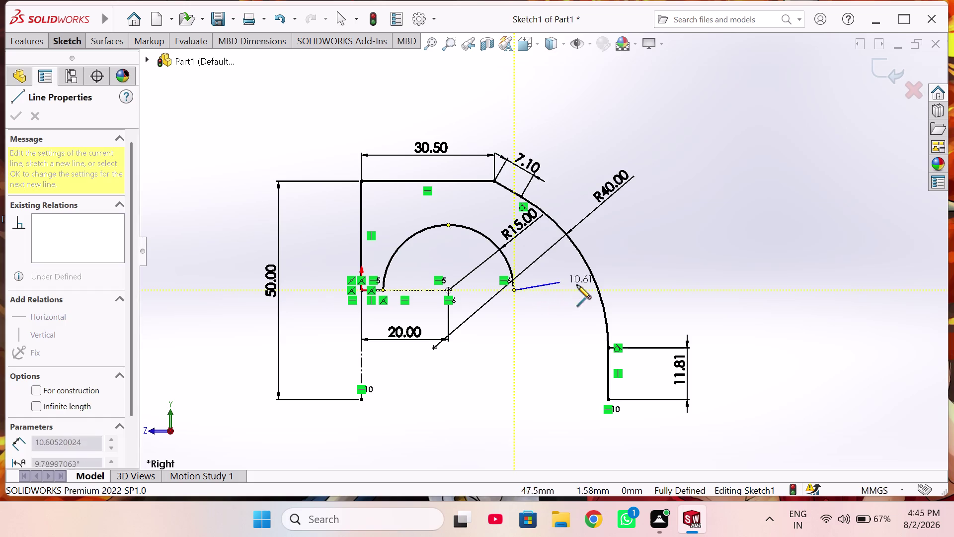
click(599, 291)
right_click(656, 253)
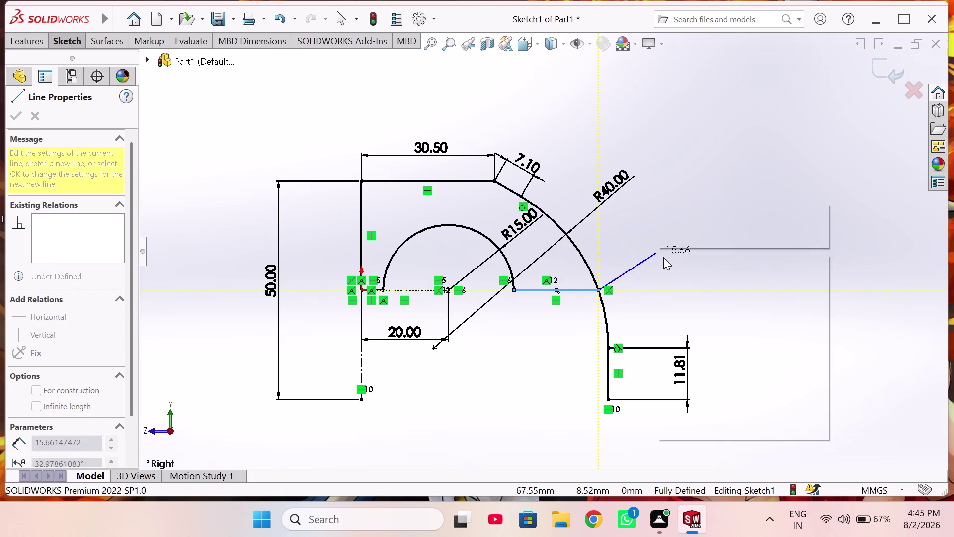
click(665, 257)
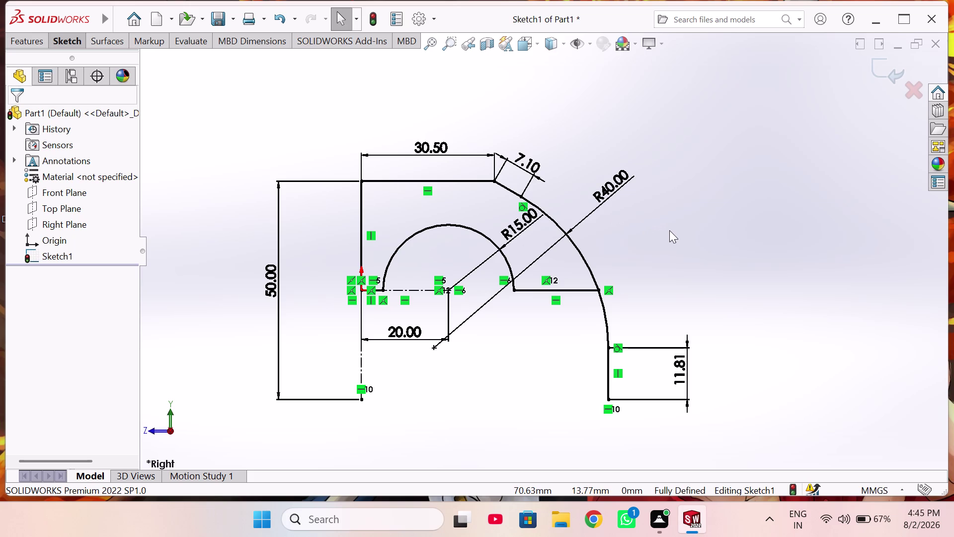
scroll(up, 3)
right_drag(486, 405, 490, 383)
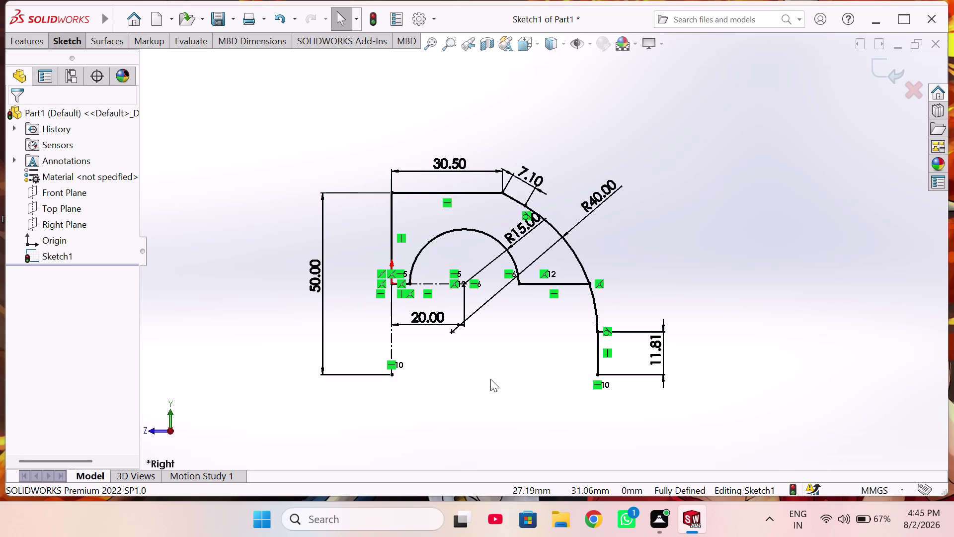
Discard the over-defining bottom distance dimension and delete the 11.81 height dimension.
right_drag(490, 383, 492, 321)
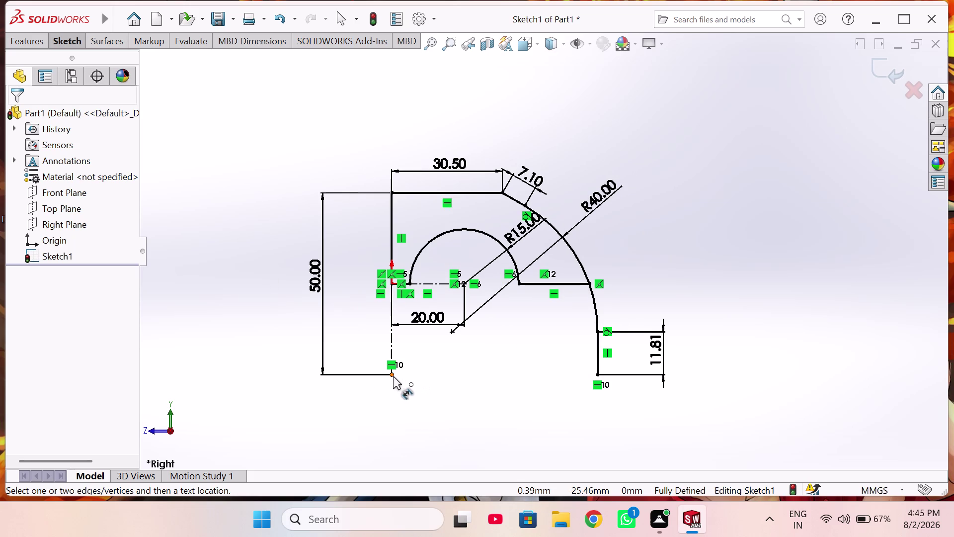
click(394, 377)
click(599, 373)
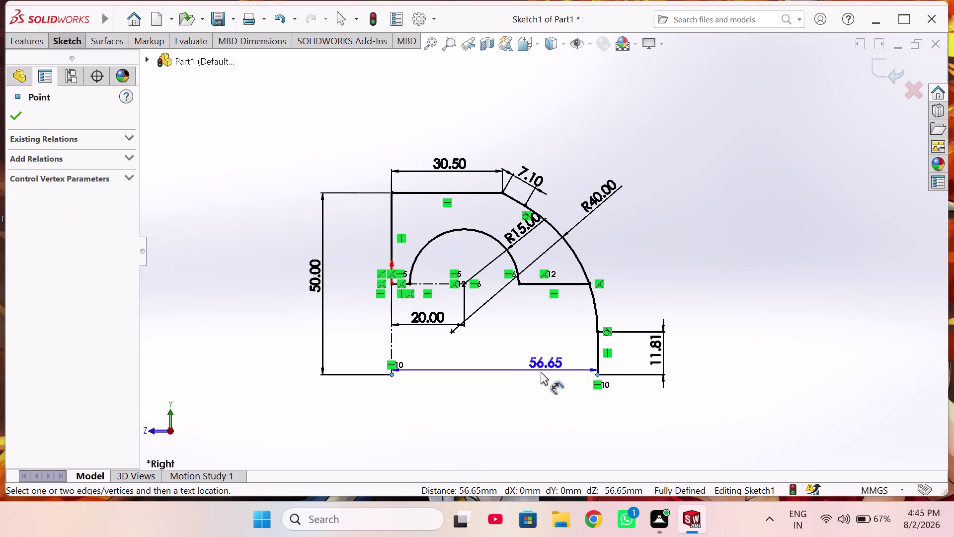
click(513, 394)
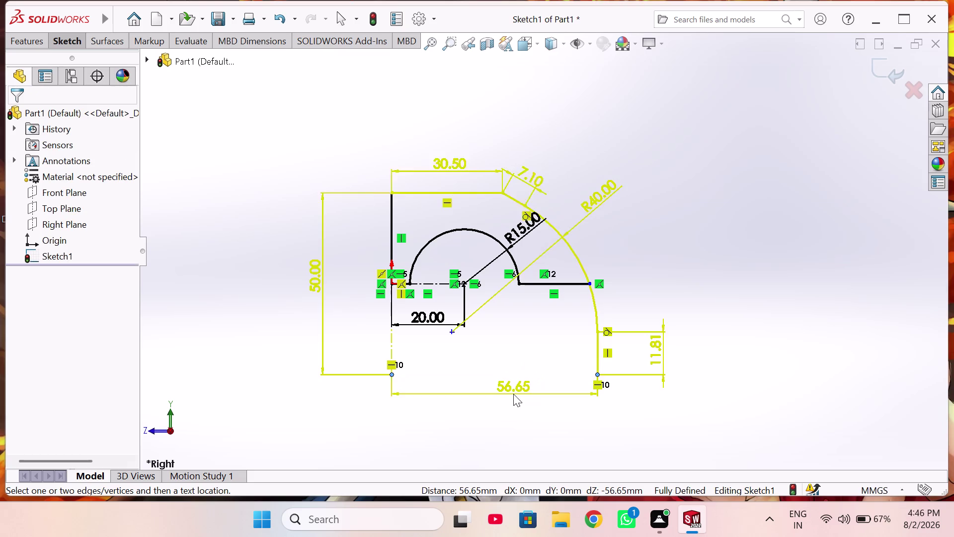
click(519, 174)
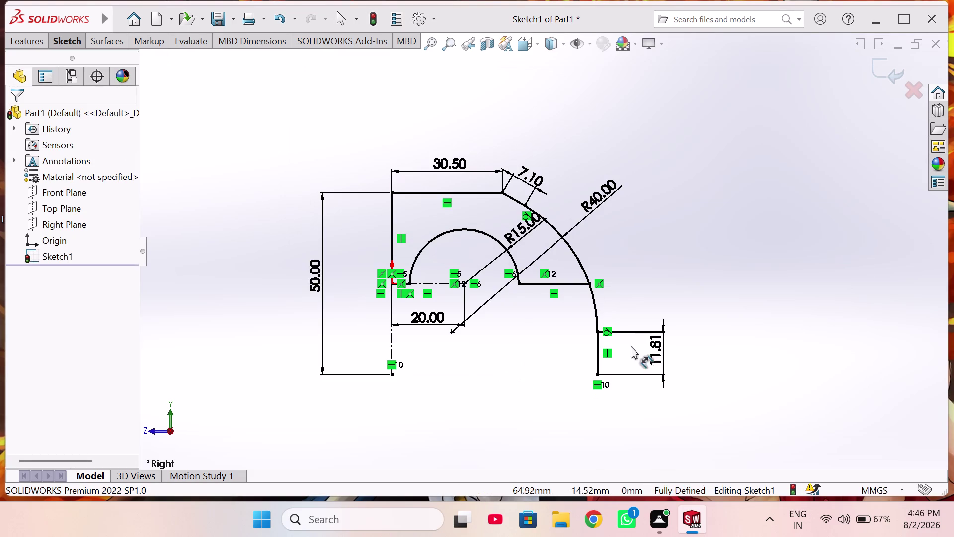
right_click(653, 351)
click(675, 394)
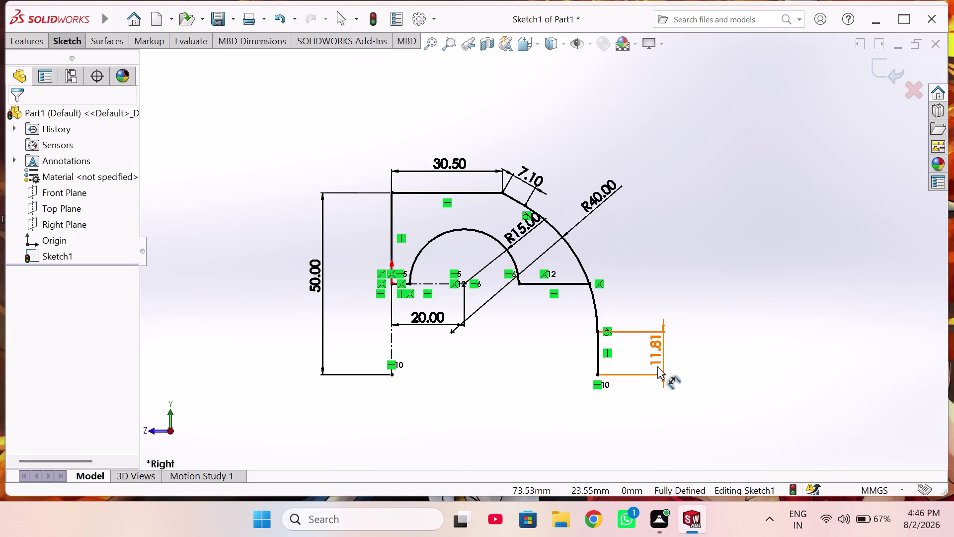
right_click(660, 350)
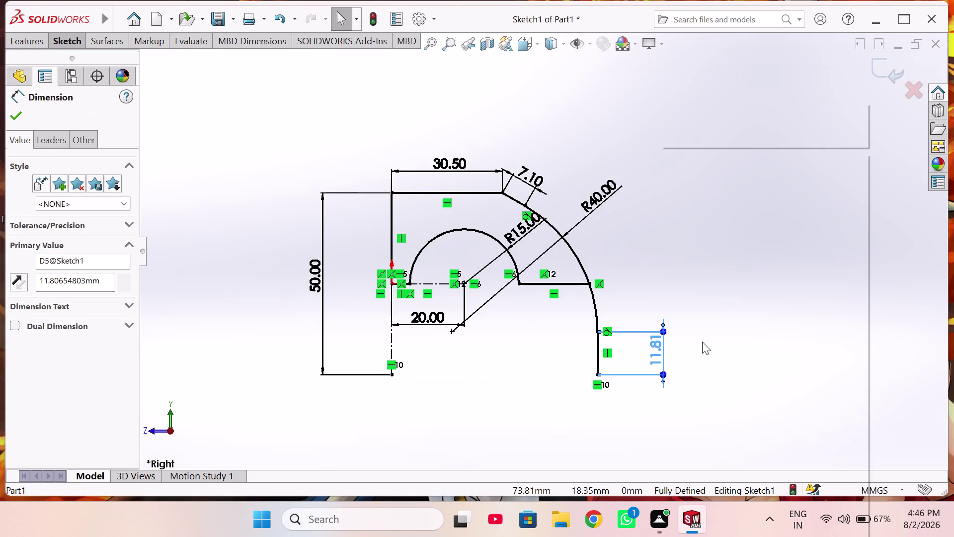
click(720, 326)
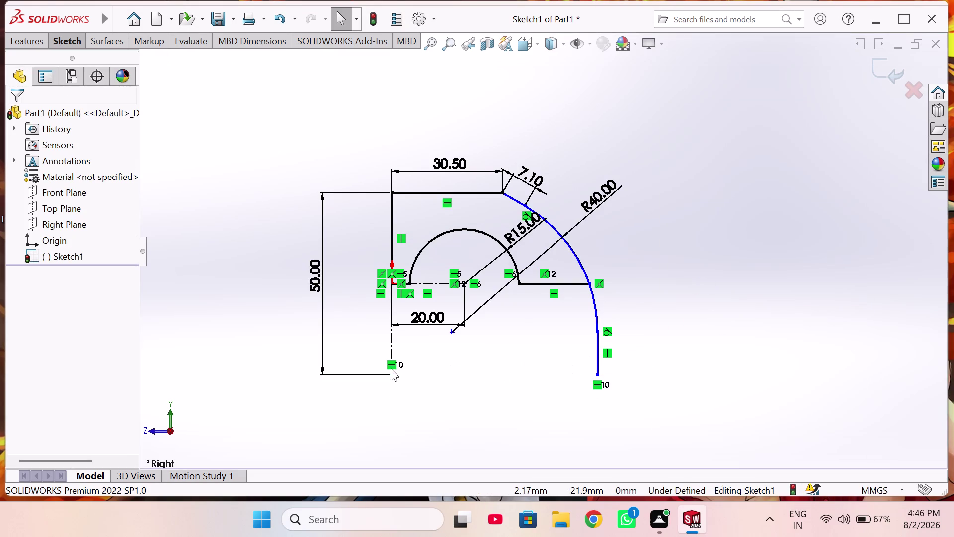
Dimension the distance between the two vertical lines' bottom ends as 59.
right_drag(486, 410, 483, 399)
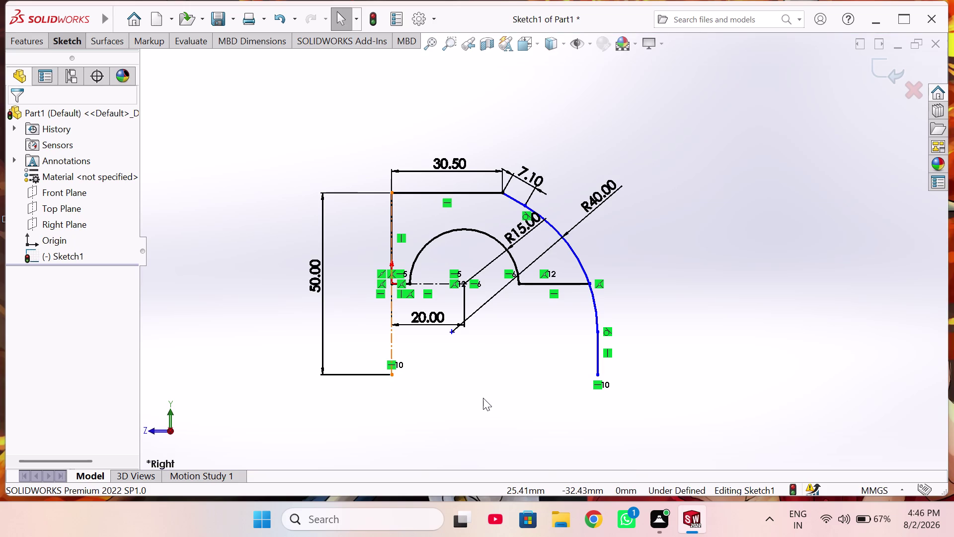
right_drag(483, 398, 482, 381)
right_drag(516, 430, 527, 325)
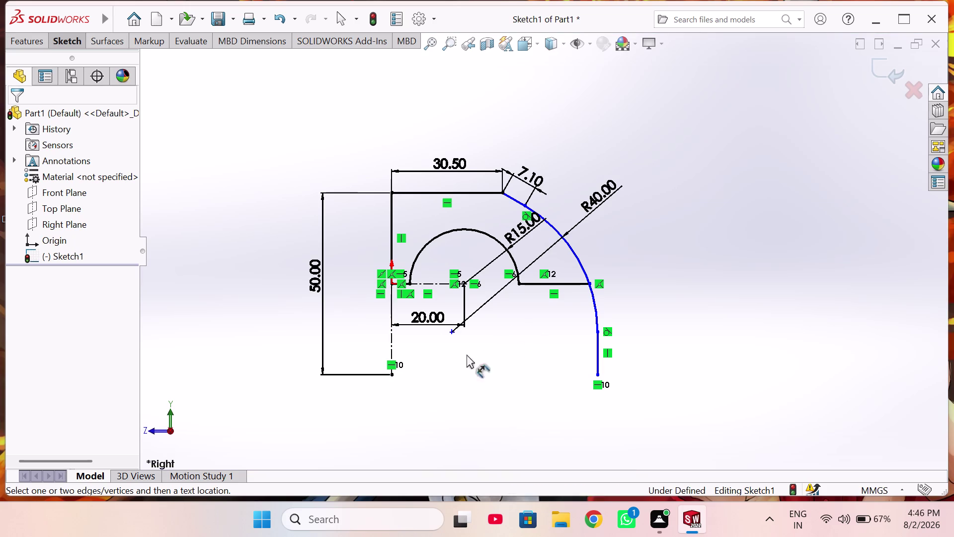
click(391, 374)
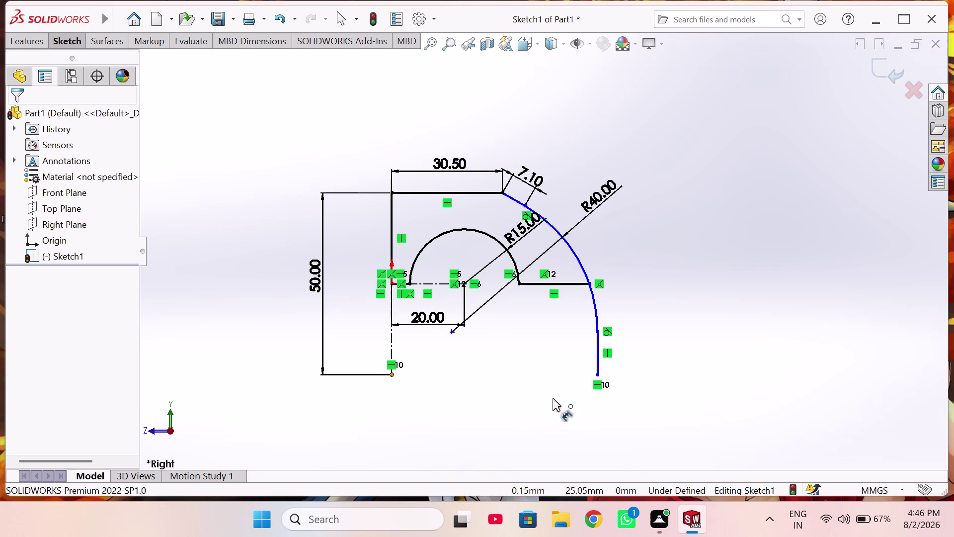
click(597, 376)
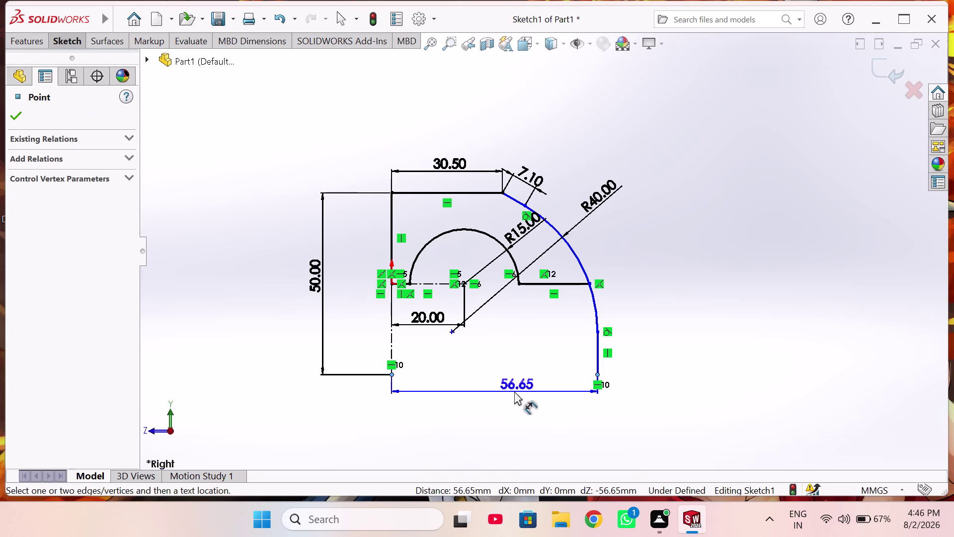
click(509, 393)
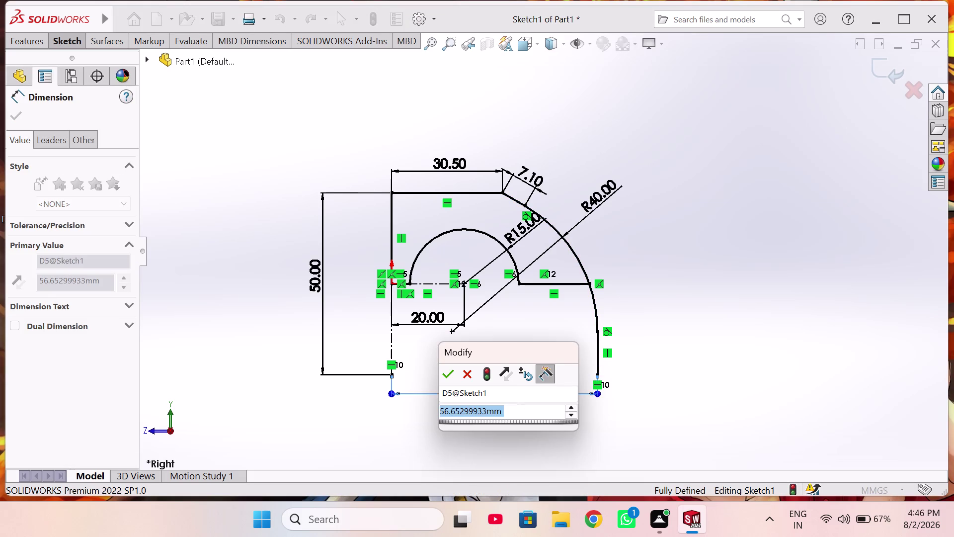
text(59)
key(Return)
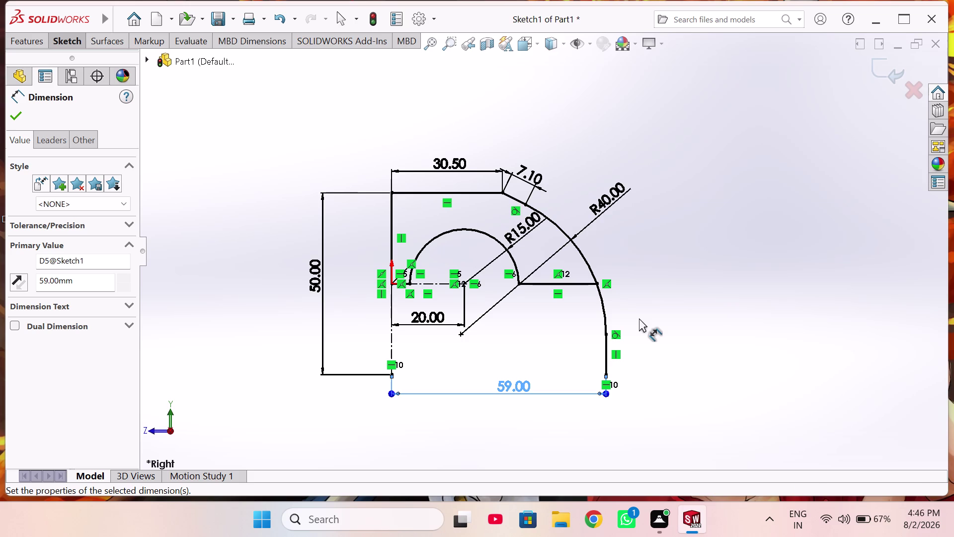
right_click(696, 284)
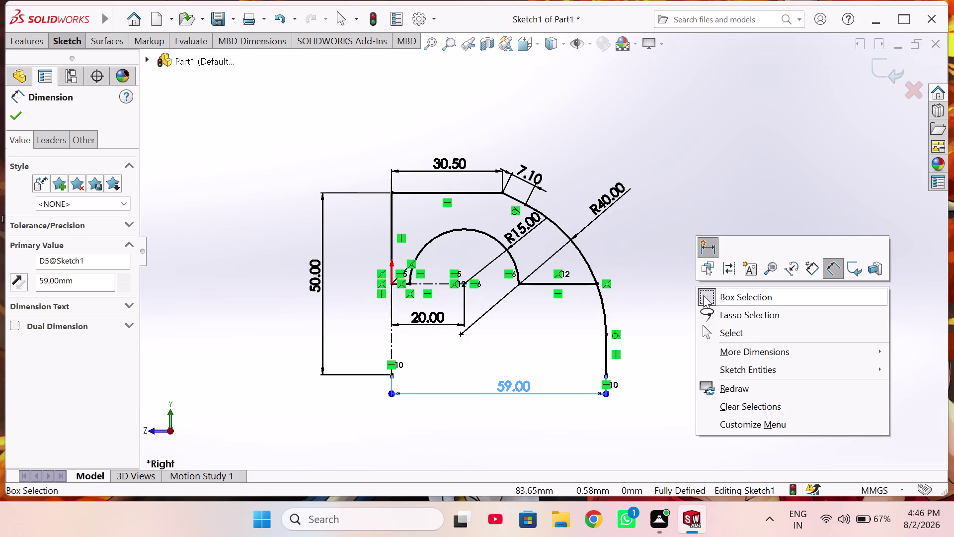
Drag the R40 dimension outward, clear of the profile.
click(730, 325)
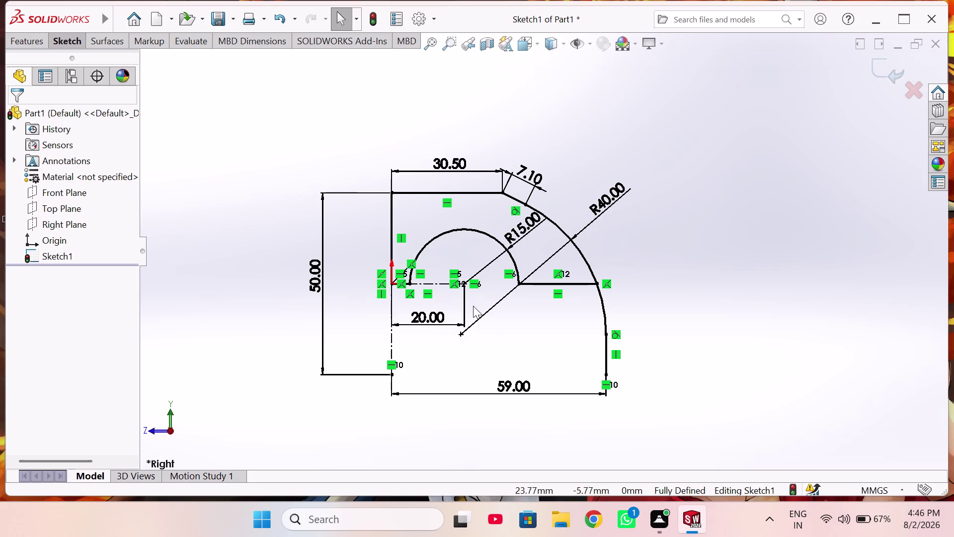
drag(440, 325, 304, 422)
scroll(up, 3)
scroll(up, 3)
drag(524, 326, 505, 477)
drag(583, 221, 584, 220)
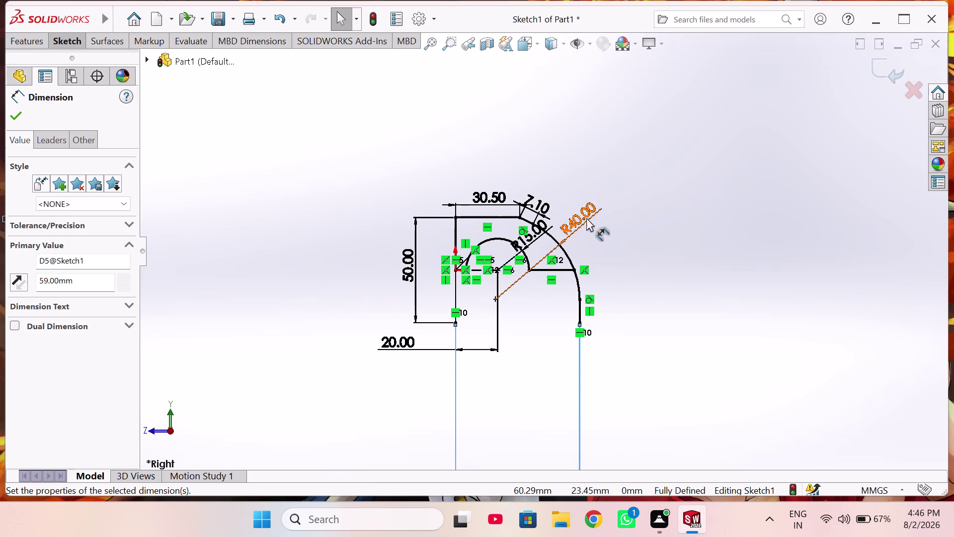
drag(584, 221, 681, 161)
drag(572, 213, 620, 170)
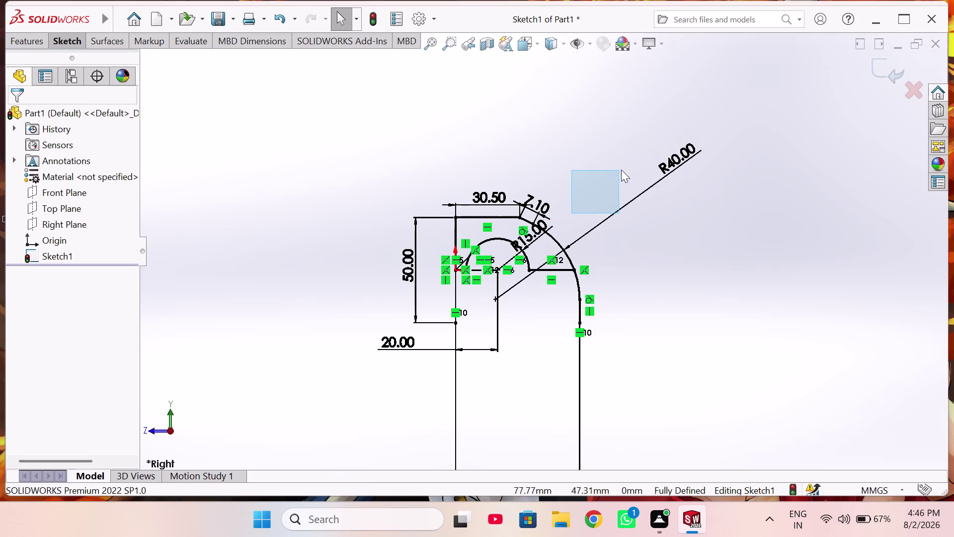
drag(619, 170, 621, 169)
Move the R15, 7.10, 30.50 and 50.00 dimensions outside the profile.
drag(528, 232, 583, 198)
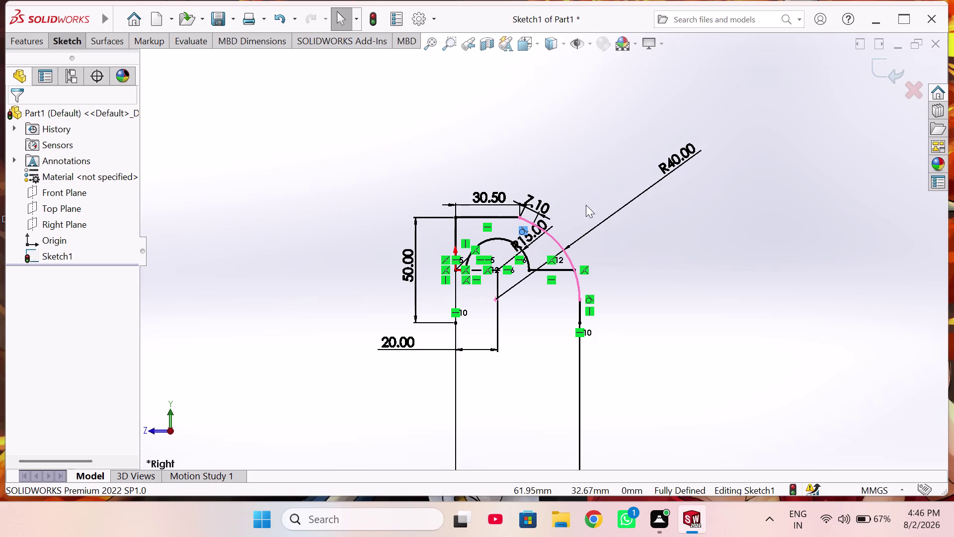
scroll(down, 3)
drag(532, 237, 647, 179)
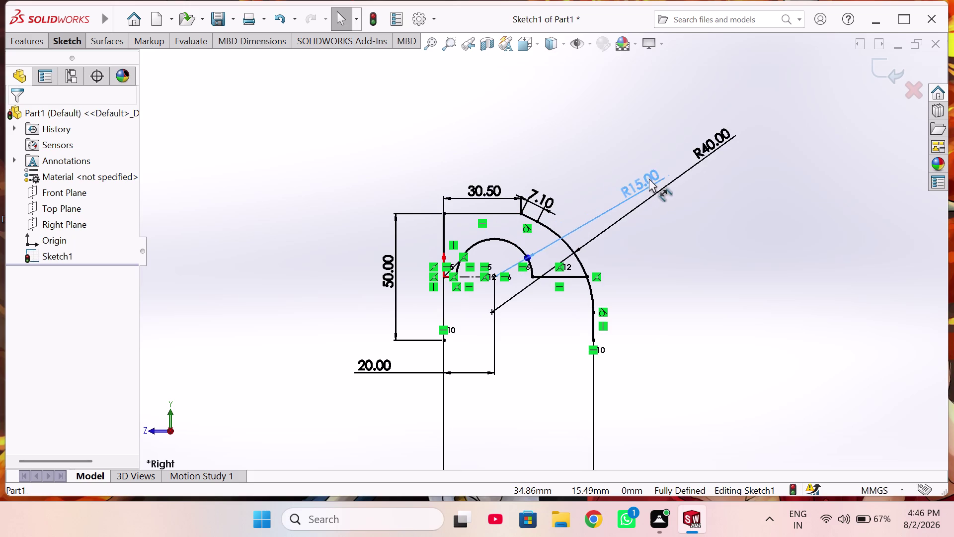
drag(647, 180, 664, 139)
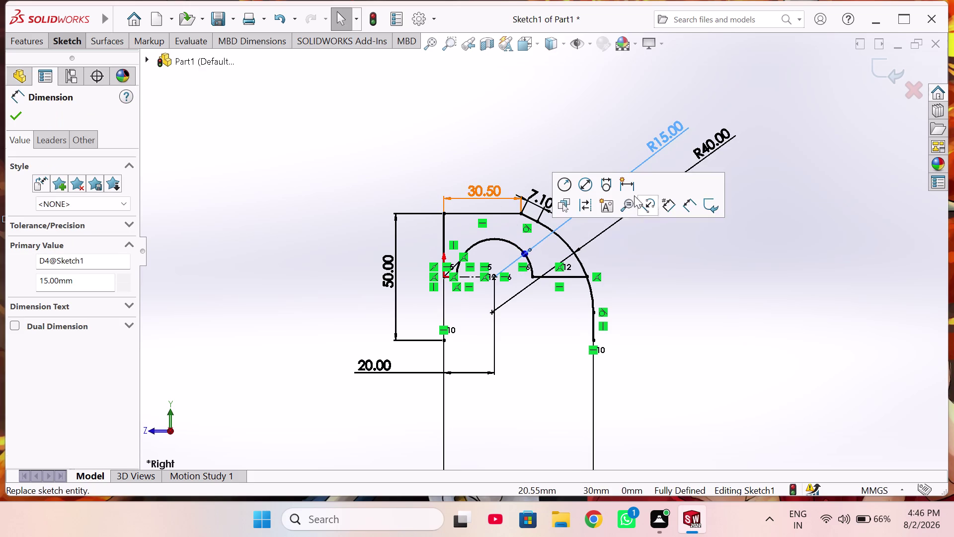
drag(539, 199, 565, 108)
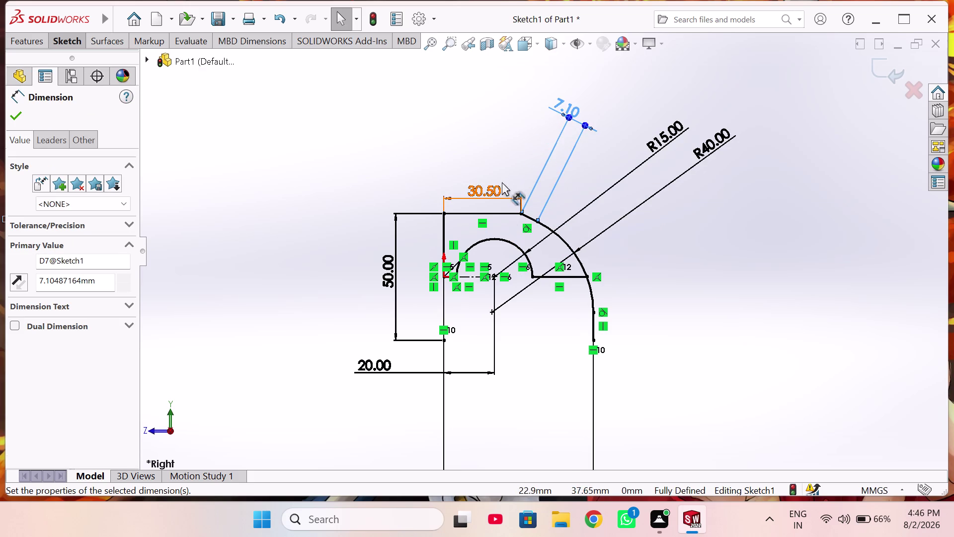
drag(490, 191, 492, 121)
click(390, 276)
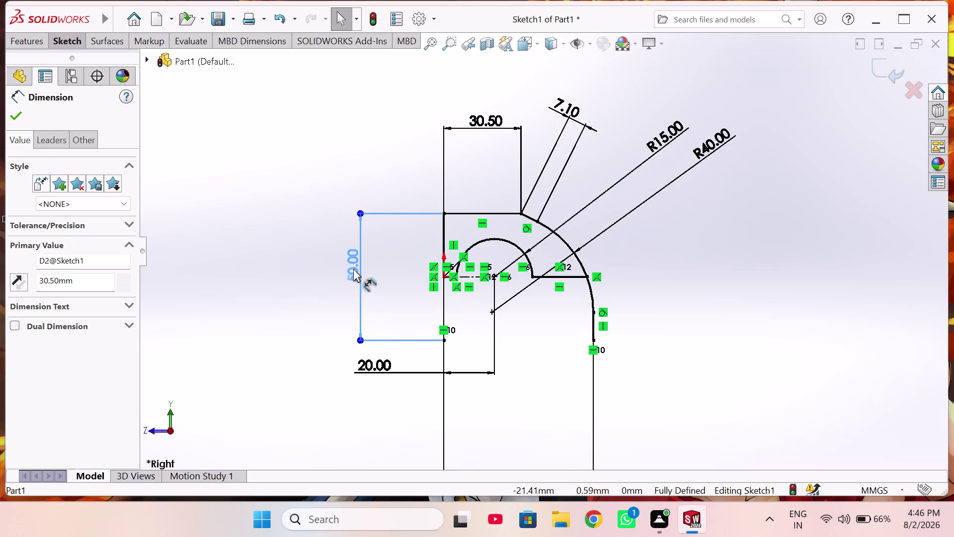
click(316, 272)
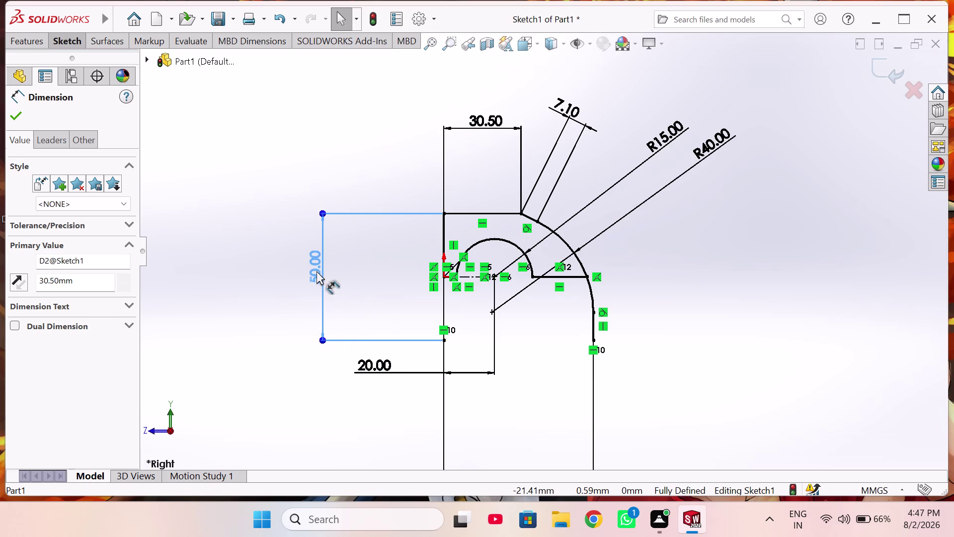
drag(371, 359, 327, 358)
click(629, 379)
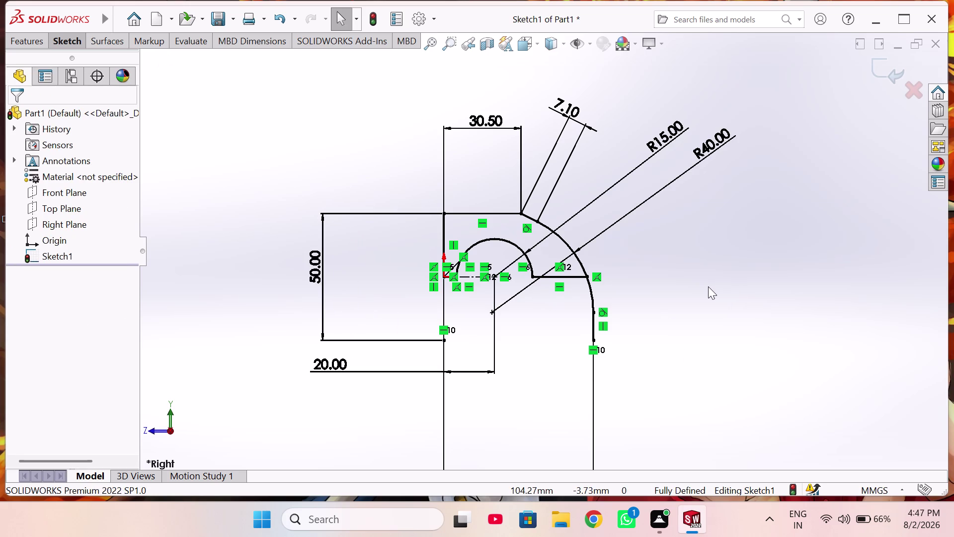
scroll(down, 3)
scroll(down, 3)
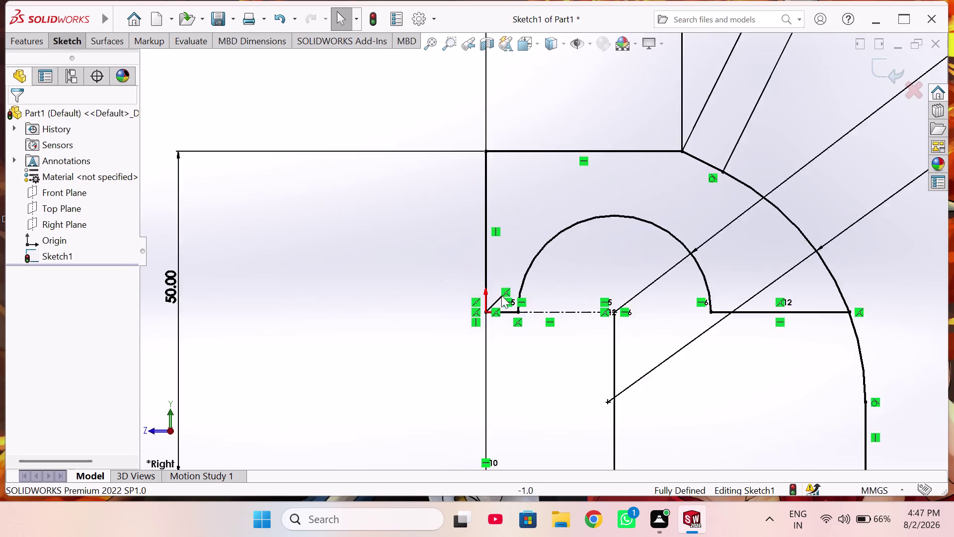
scroll(down, 3)
scroll(up, 3)
scroll(down, 3)
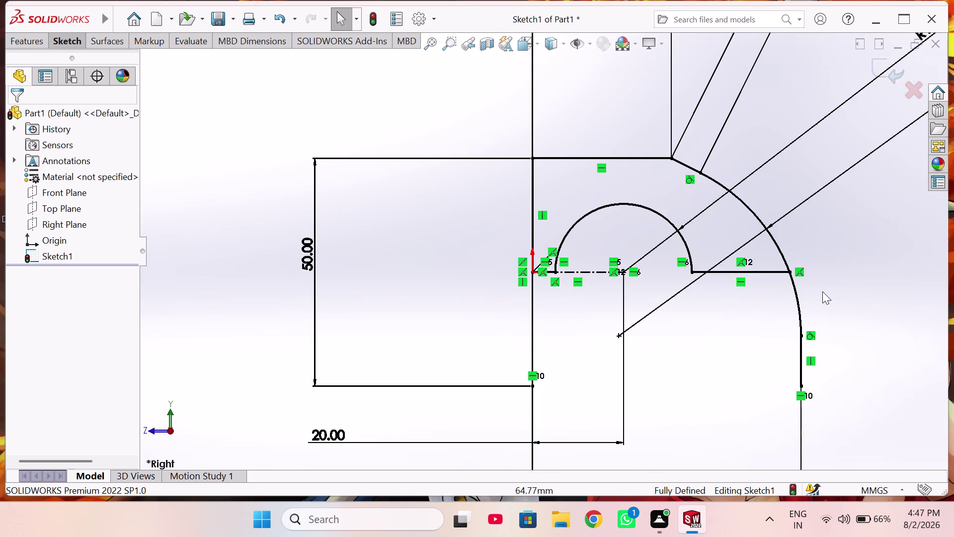
scroll(down, 3)
scroll(up, 3)
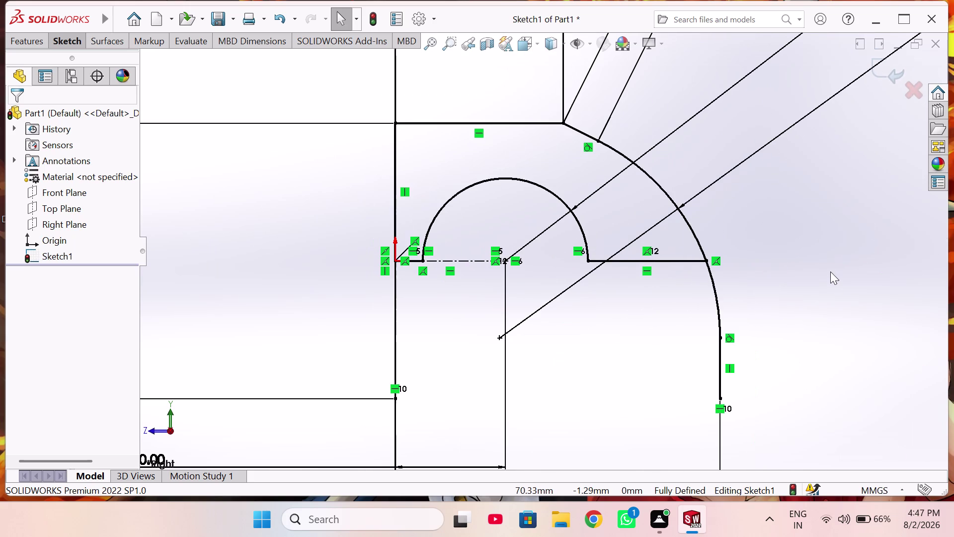
scroll(down, 3)
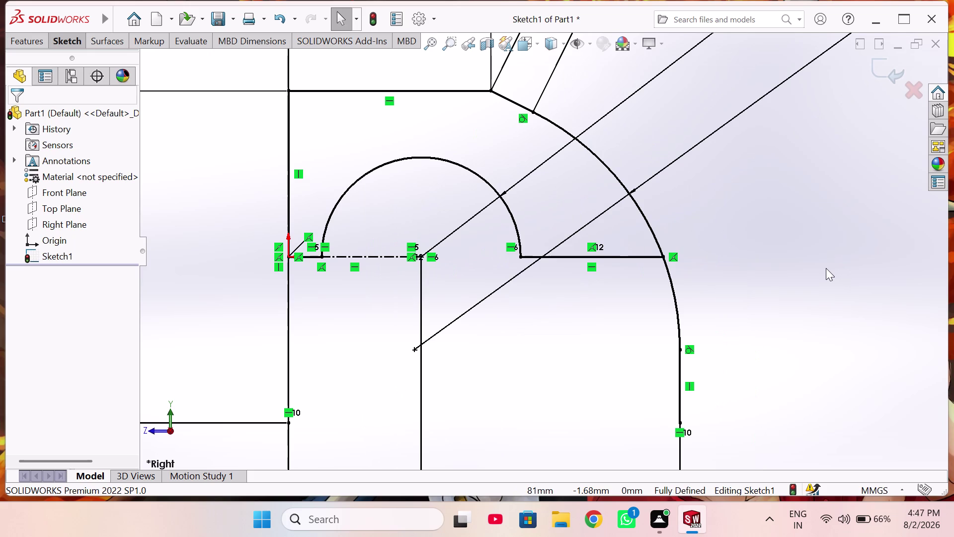
scroll(up, 3)
scroll(up, 3)
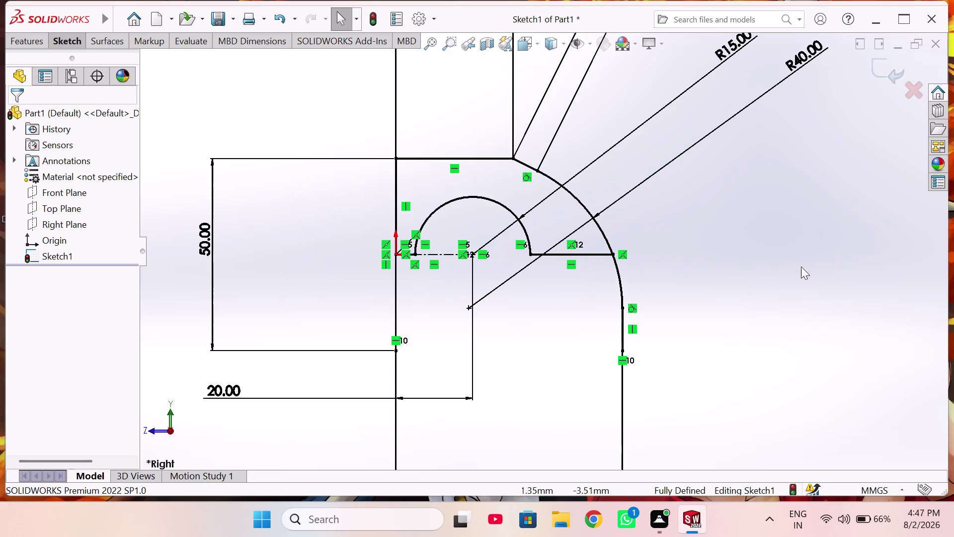
scroll(up, 3)
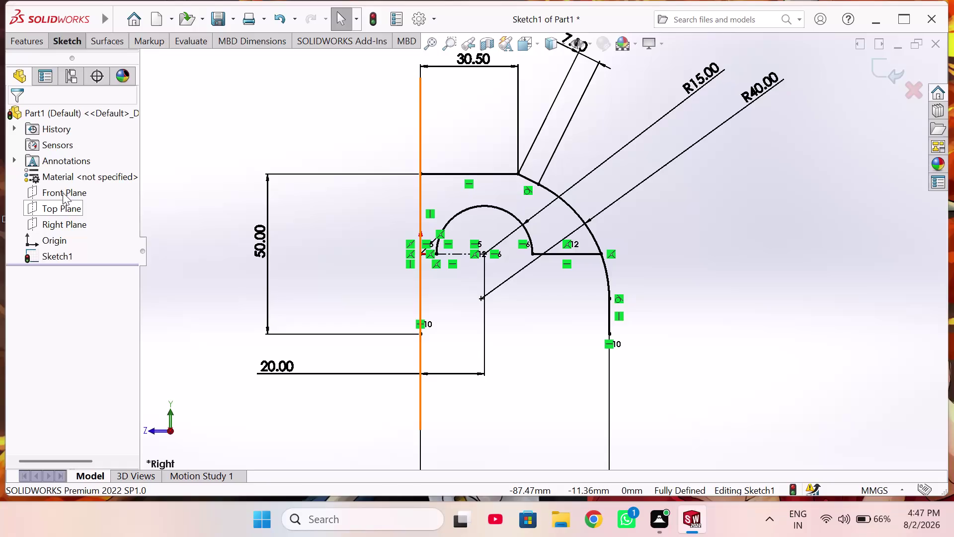
scroll(up, 3)
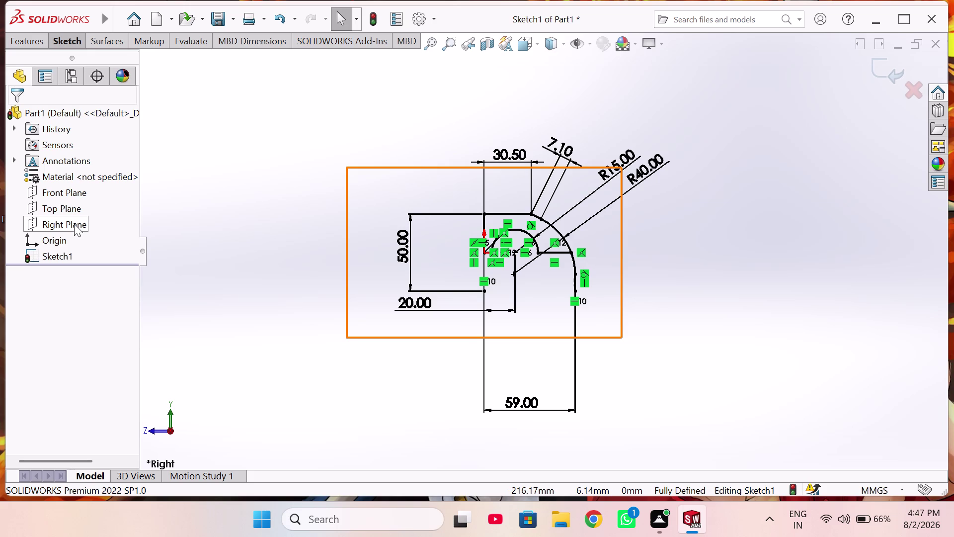
Exit Sketch1 and begin an Extruded Surface feature on its profile.
click(74, 224)
click(185, 234)
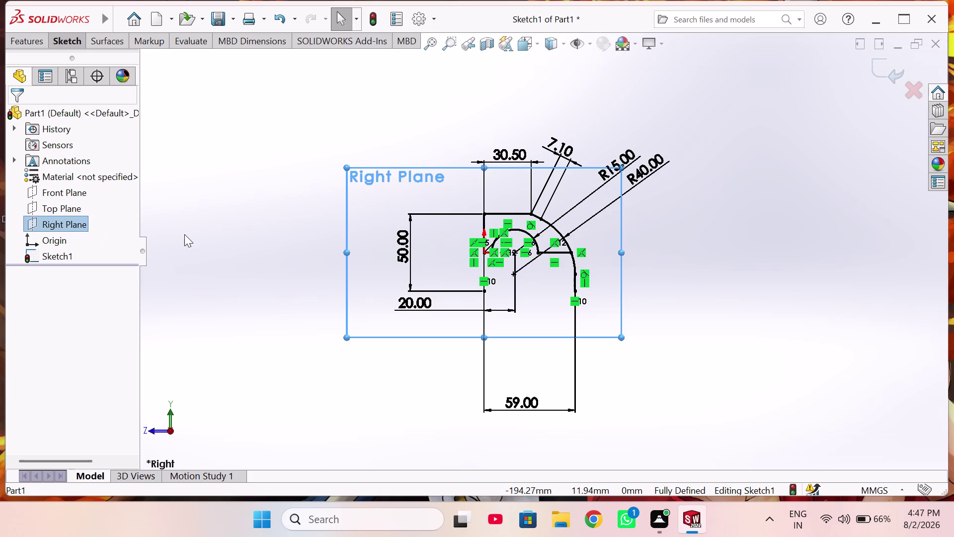
click(885, 72)
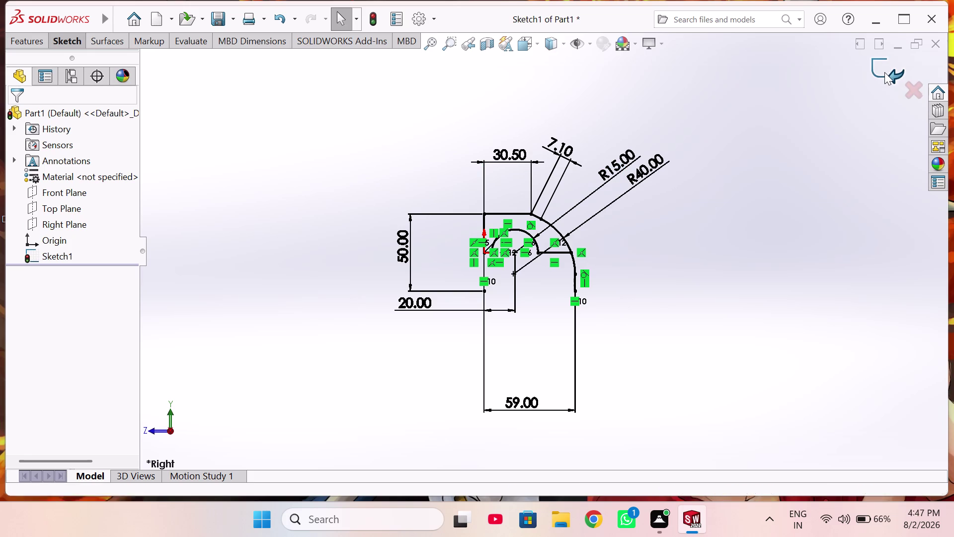
click(108, 40)
click(35, 72)
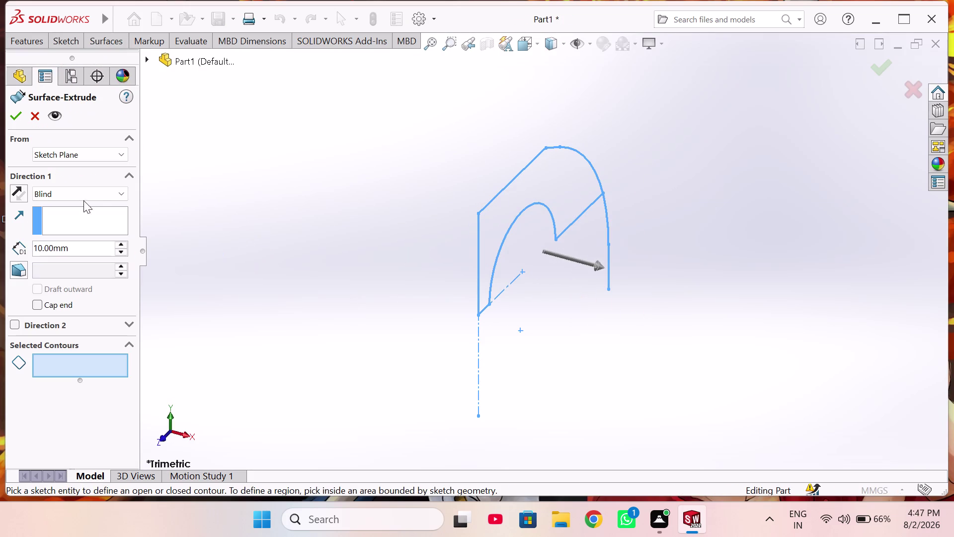
Pick the profile's inner region as the extrusion contour and inspect the preview.
click(120, 244)
click(494, 220)
middle_drag(448, 308, 412, 284)
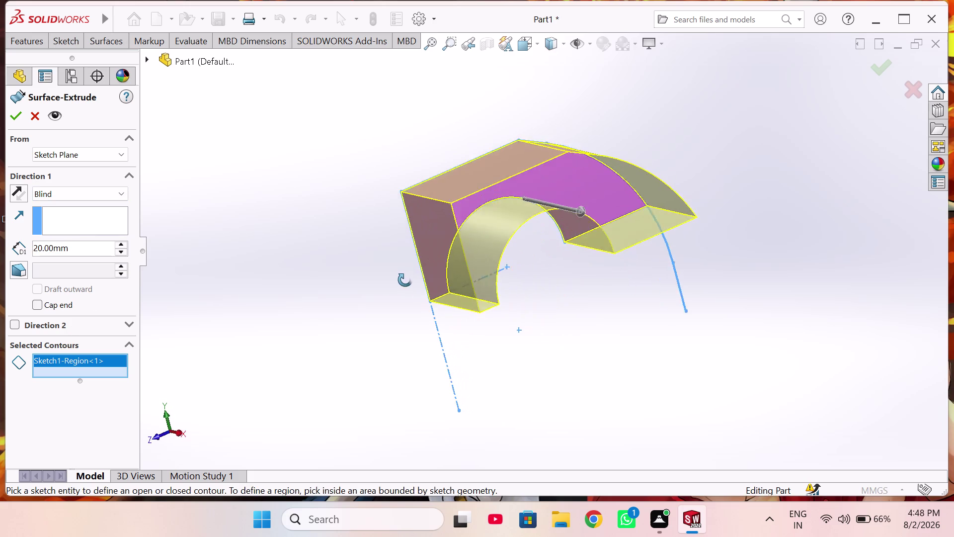
middle_drag(411, 284, 427, 313)
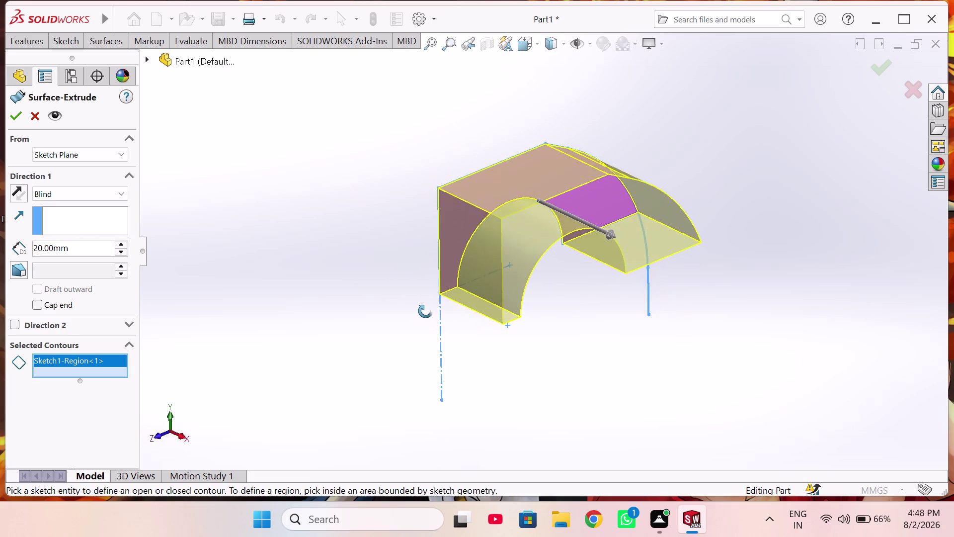
middle_drag(426, 313, 399, 315)
scroll(up, 3)
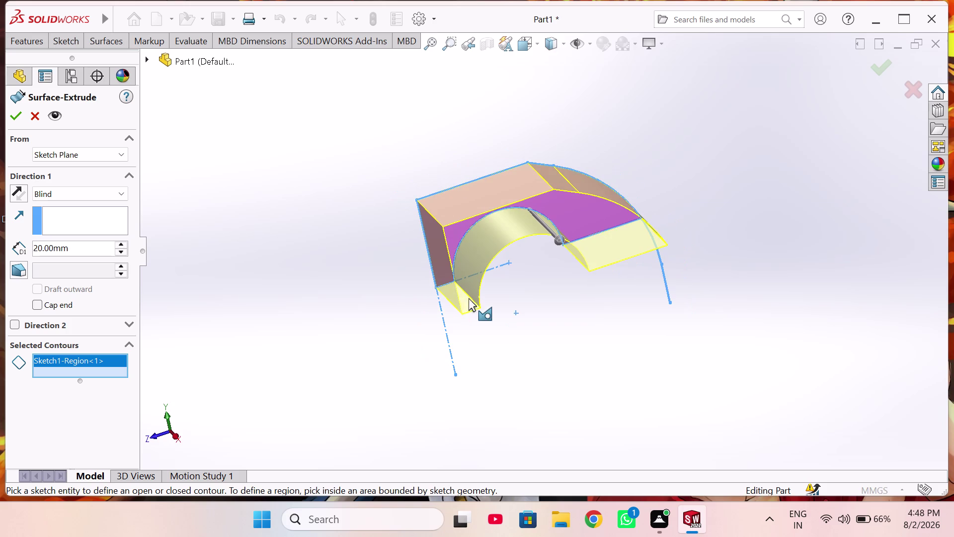
middle_drag(490, 307, 482, 284)
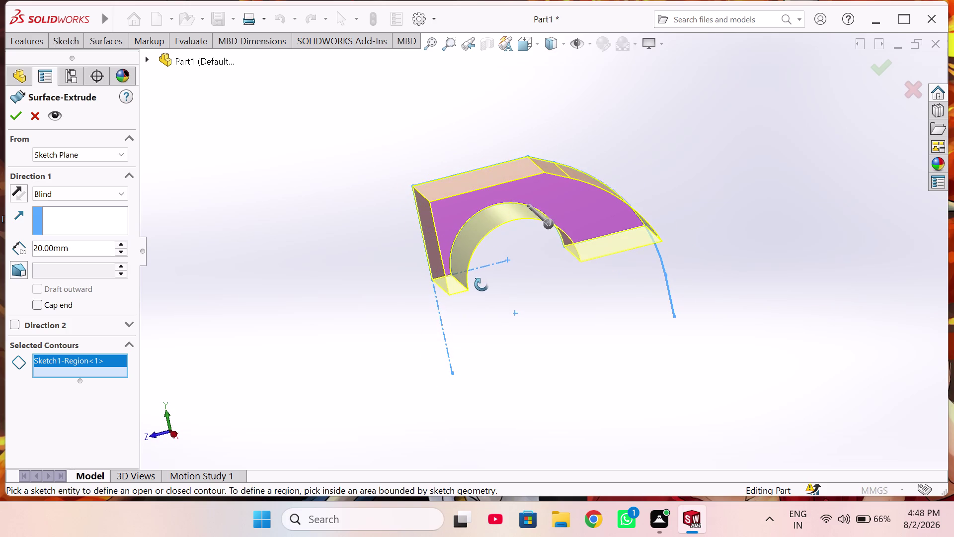
middle_drag(482, 284, 480, 284)
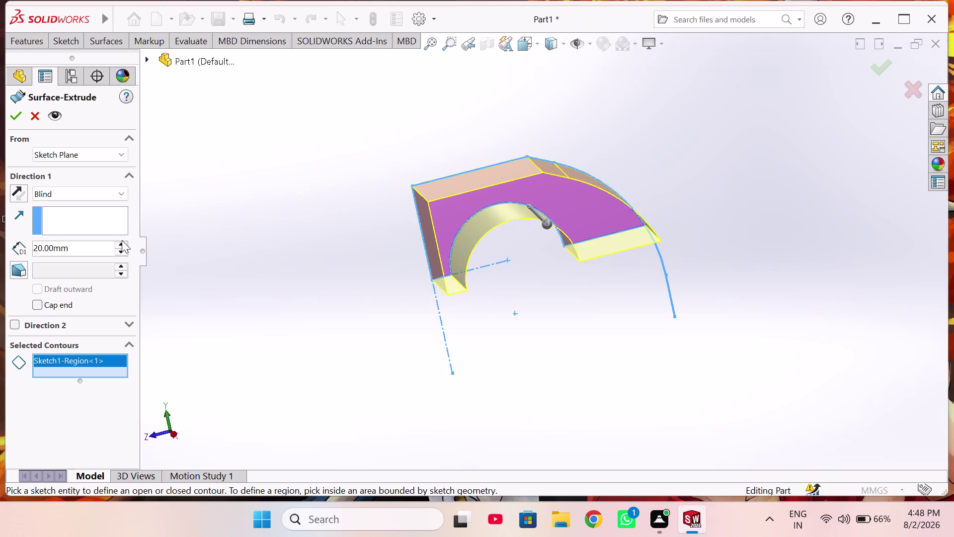
Set the blind extrusion depth to 80 mm and accept Surface-Extrude1.
double_click(122, 240)
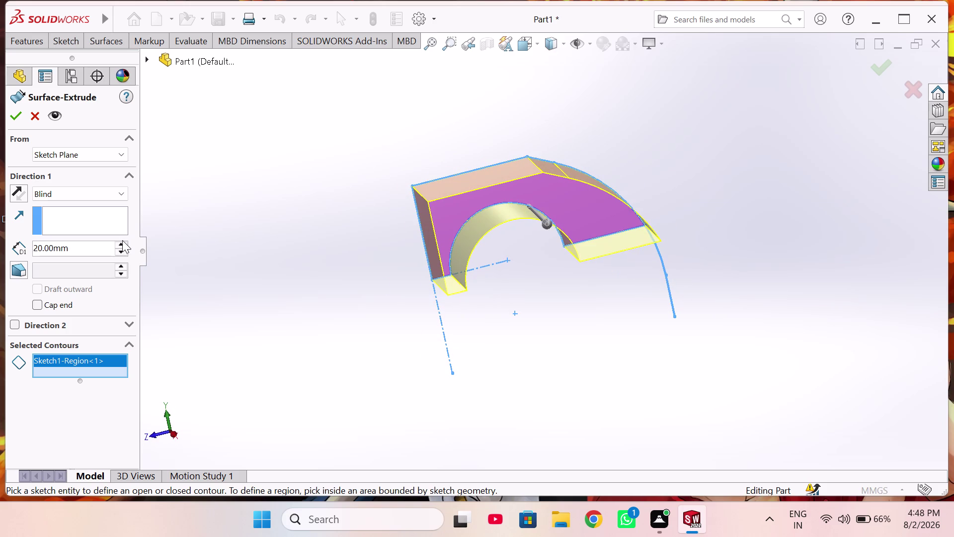
triple_click(124, 241)
triple_click(123, 241)
double_click(123, 241)
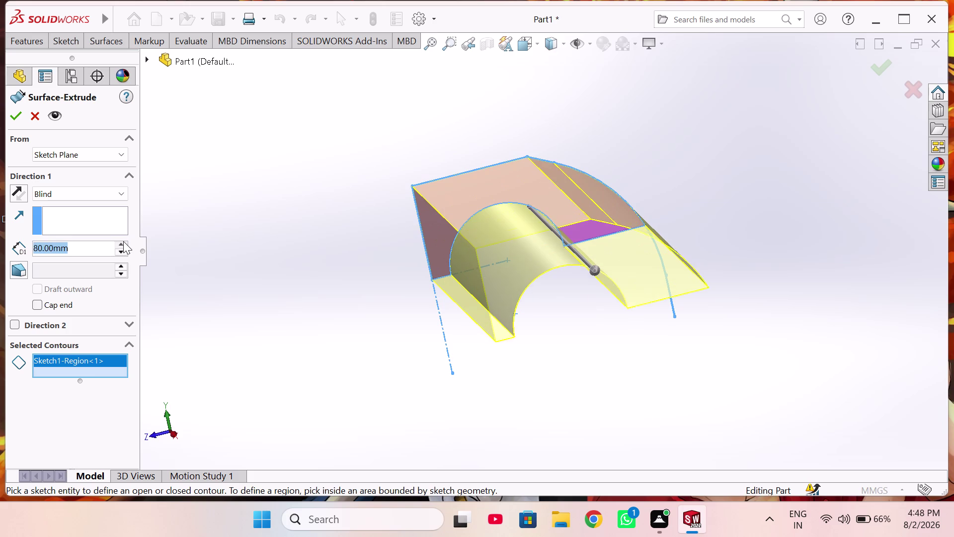
click(15, 117)
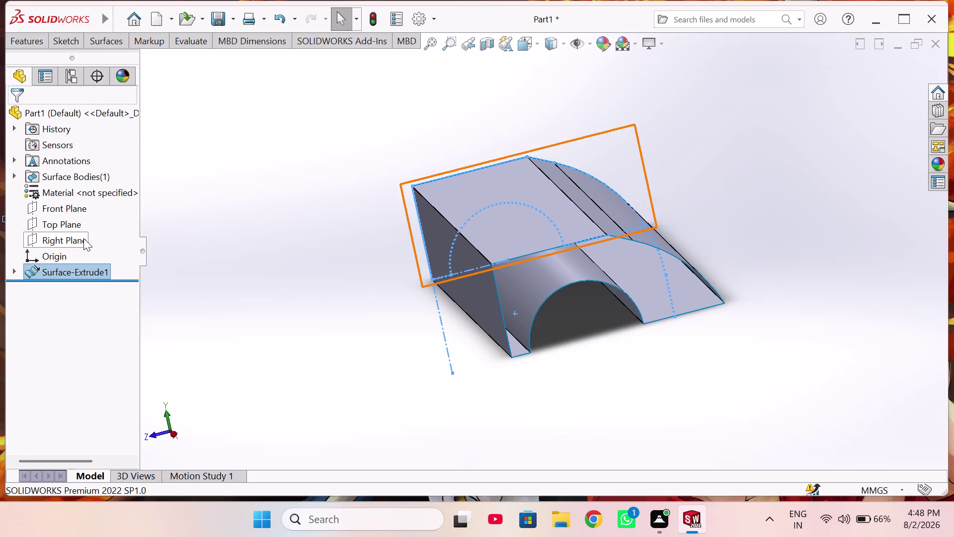
Orbit the surface extrusion to view it from several angles, including underneath.
click(68, 207)
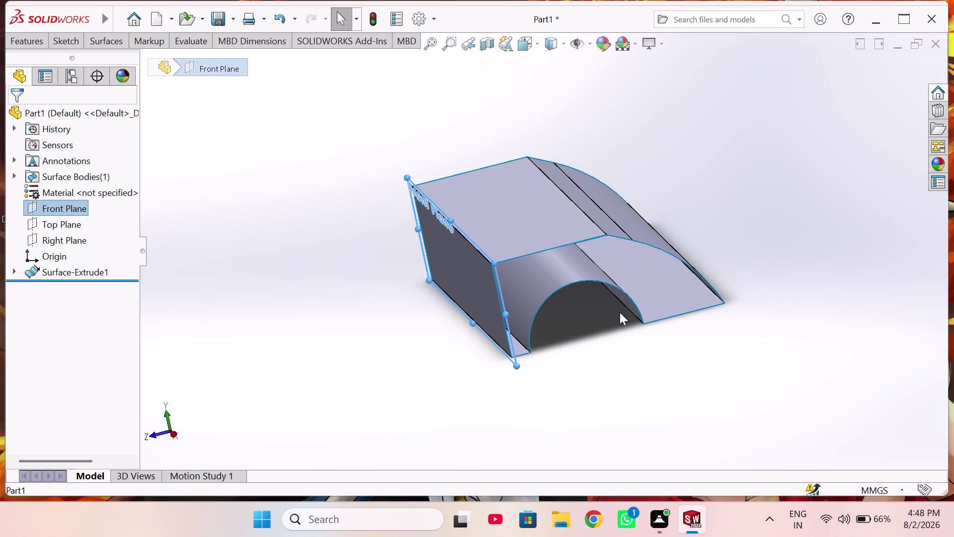
scroll(up, 3)
middle_drag(704, 377, 673, 345)
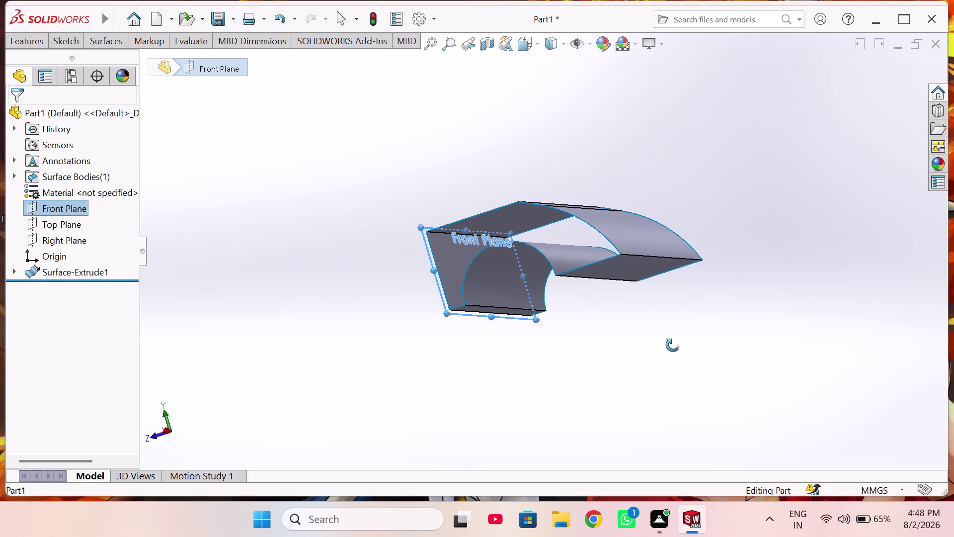
middle_drag(673, 345, 682, 346)
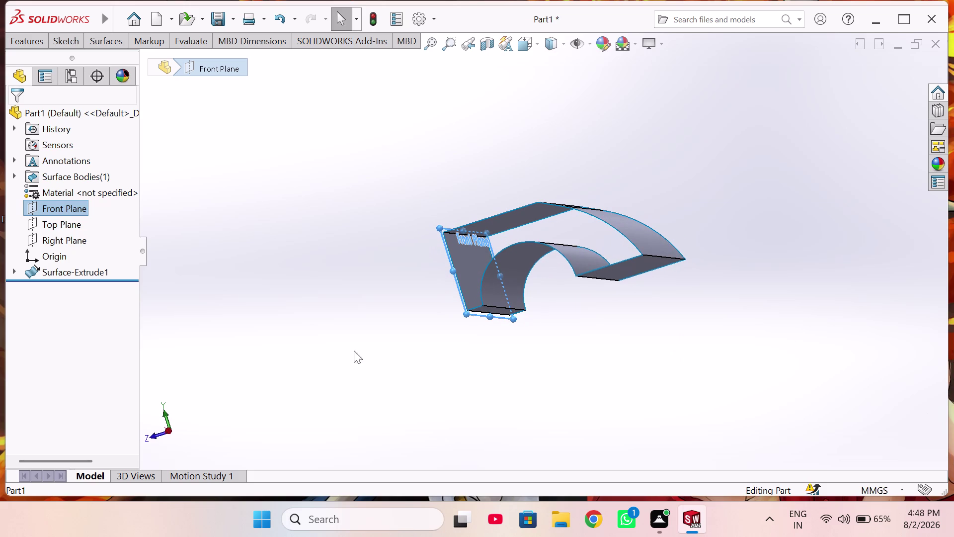
middle_drag(467, 339, 478, 348)
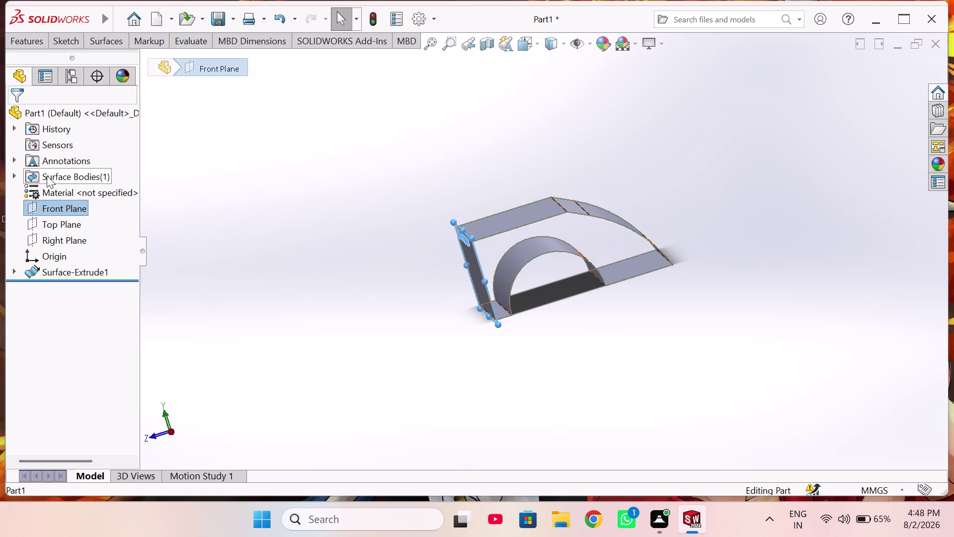
Expand Surface-Extrude1 and select Sketch1 to show its edit options.
click(54, 221)
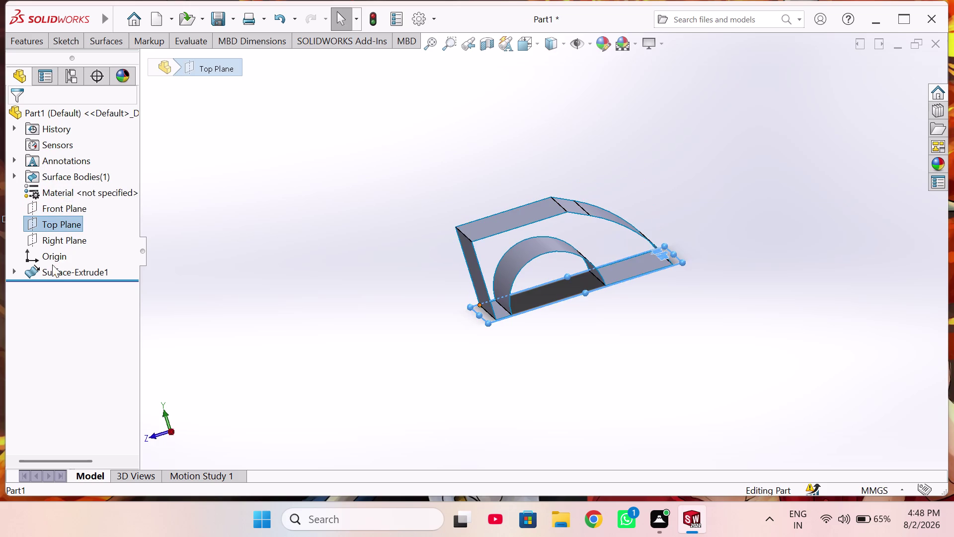
click(14, 271)
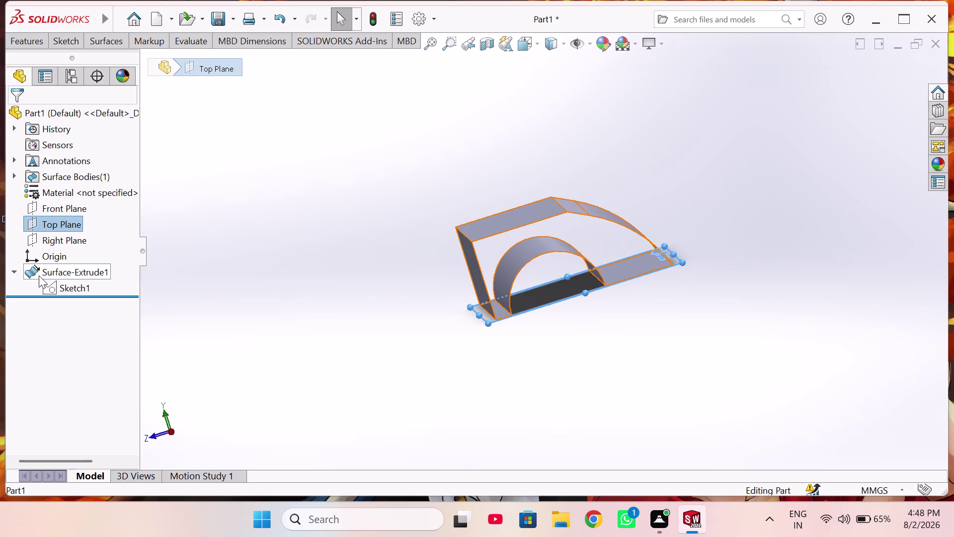
click(49, 286)
click(58, 251)
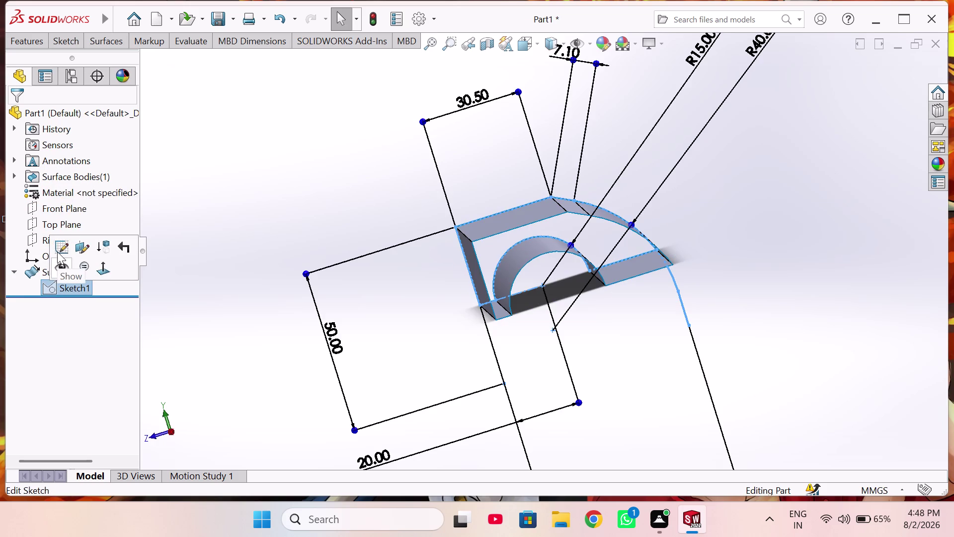
scroll(down, 3)
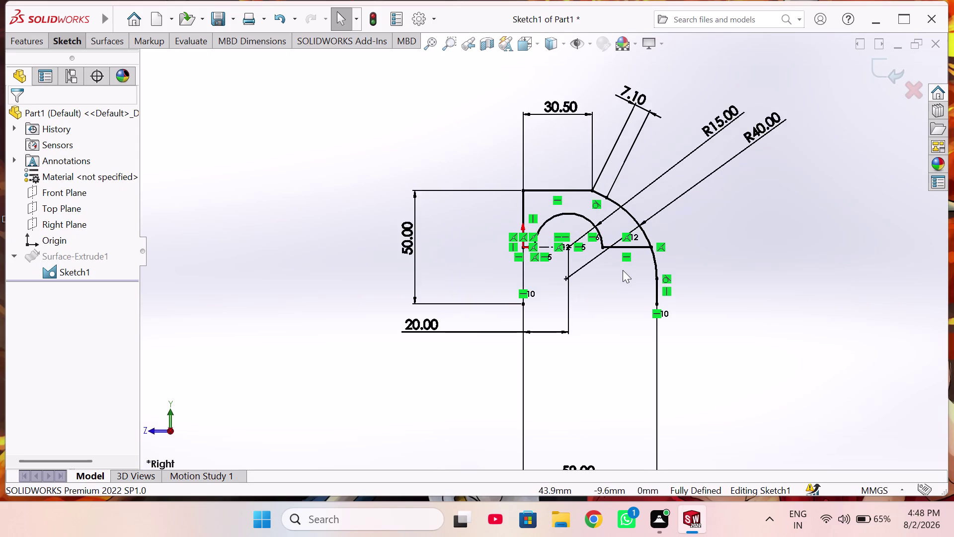
scroll(down, 3)
scroll(down, 3)
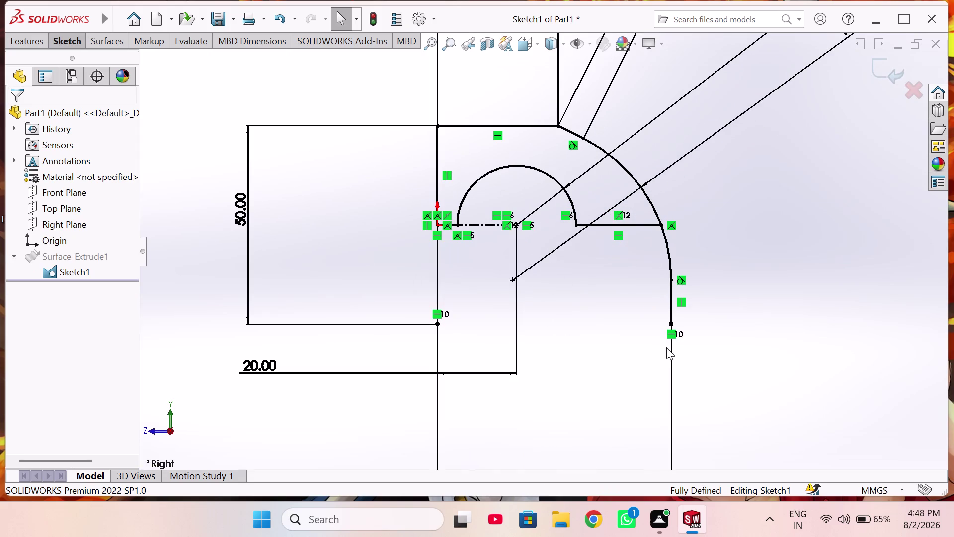
scroll(up, 3)
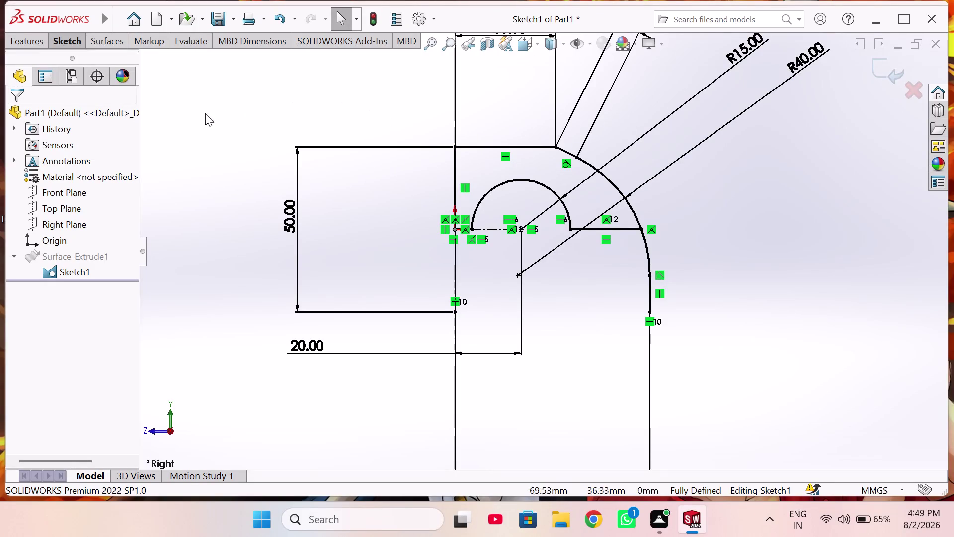
click(891, 72)
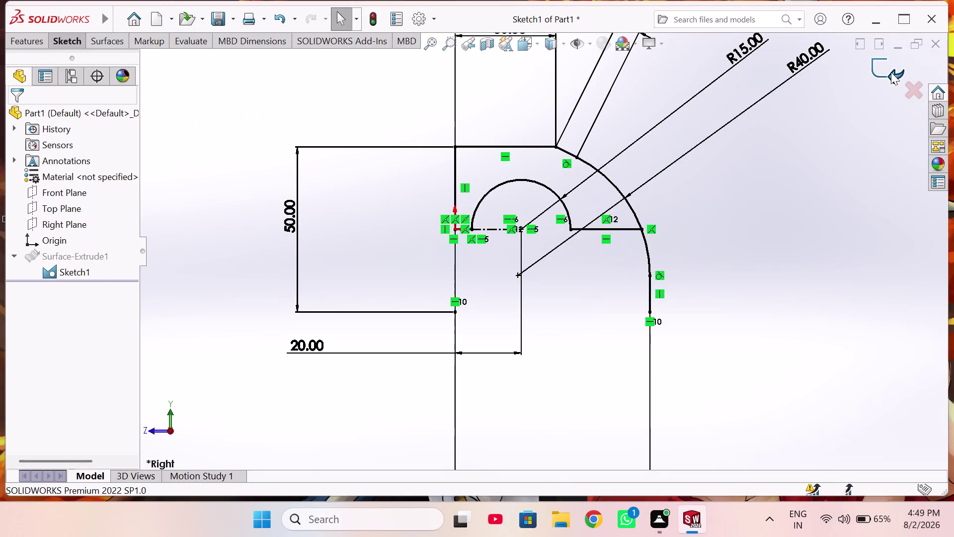
click(77, 271)
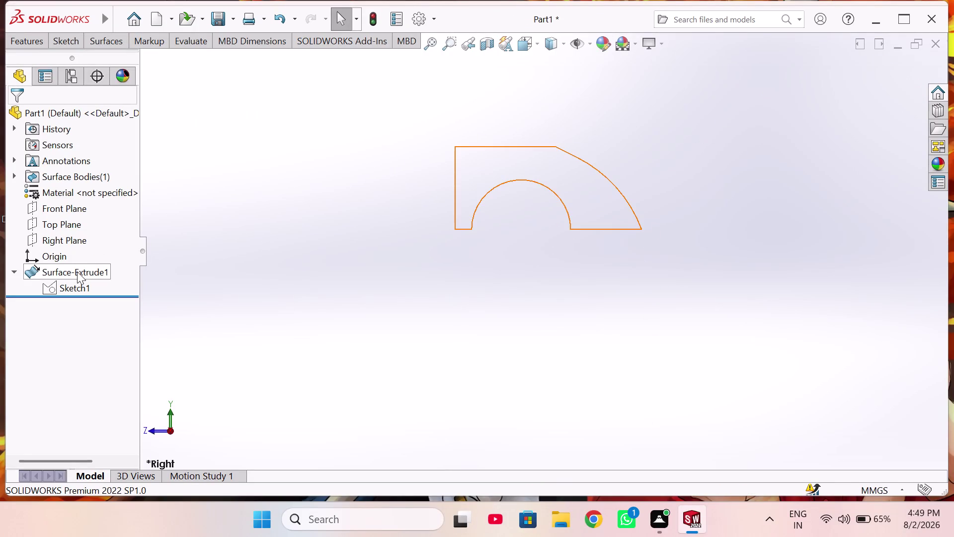
click(206, 304)
middle_drag(225, 264, 243, 313)
scroll(up, 3)
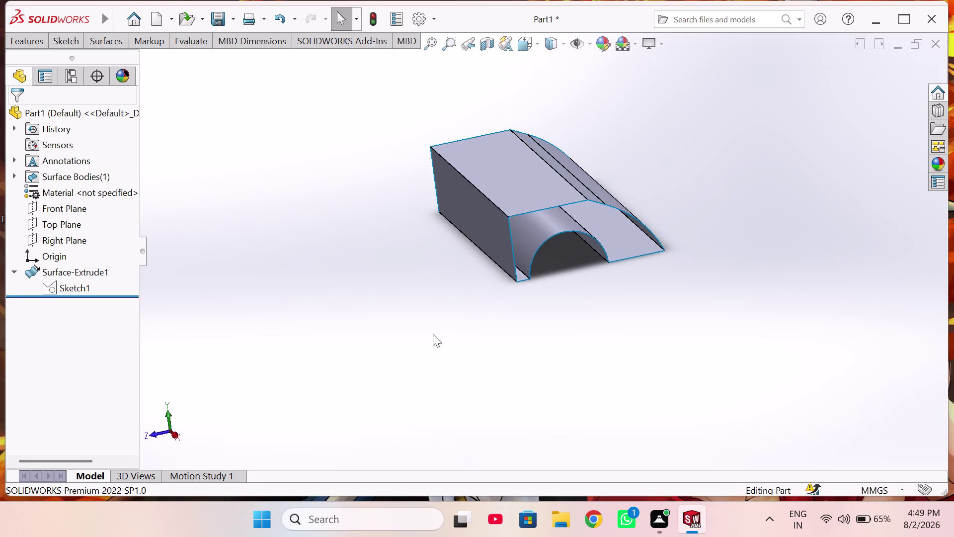
middle_drag(450, 323, 389, 313)
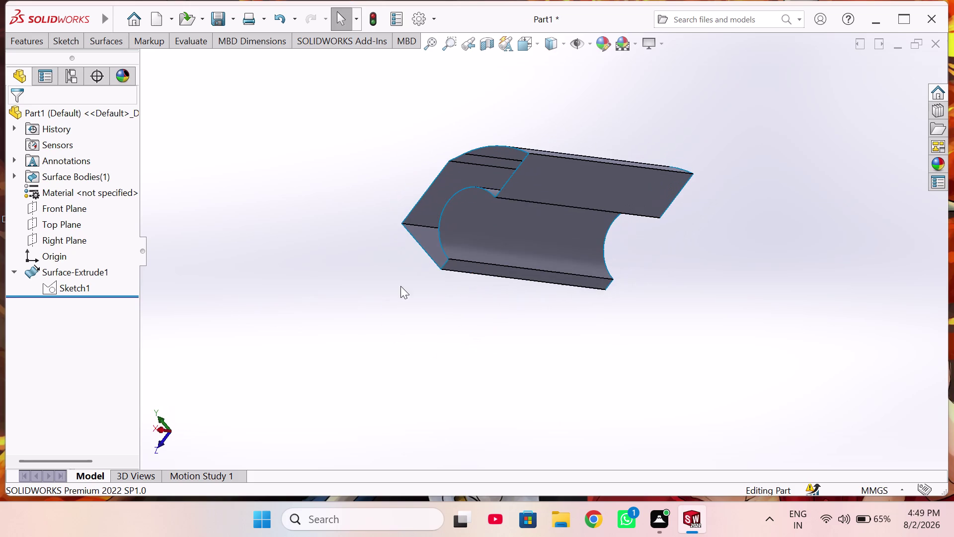
middle_drag(554, 309, 717, 298)
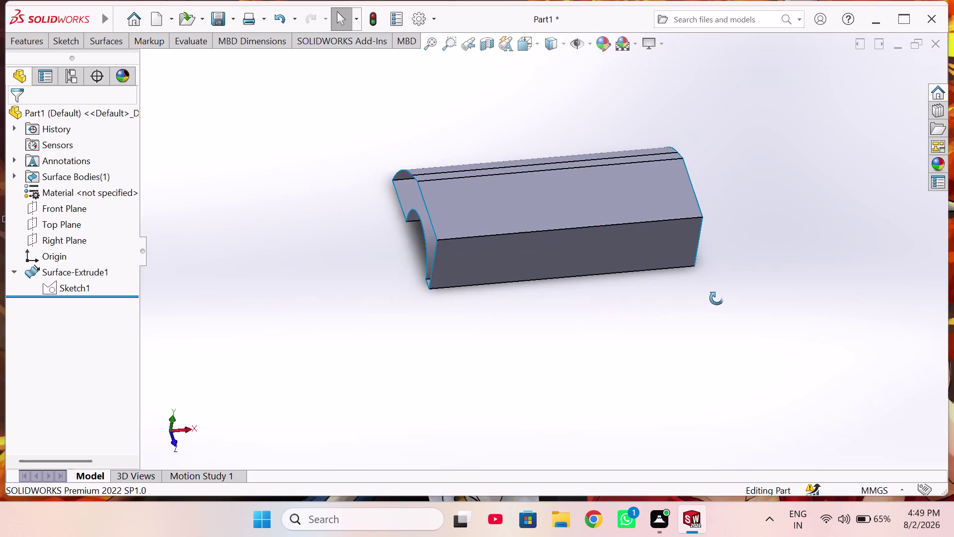
middle_drag(717, 298, 573, 334)
middle_click(571, 334)
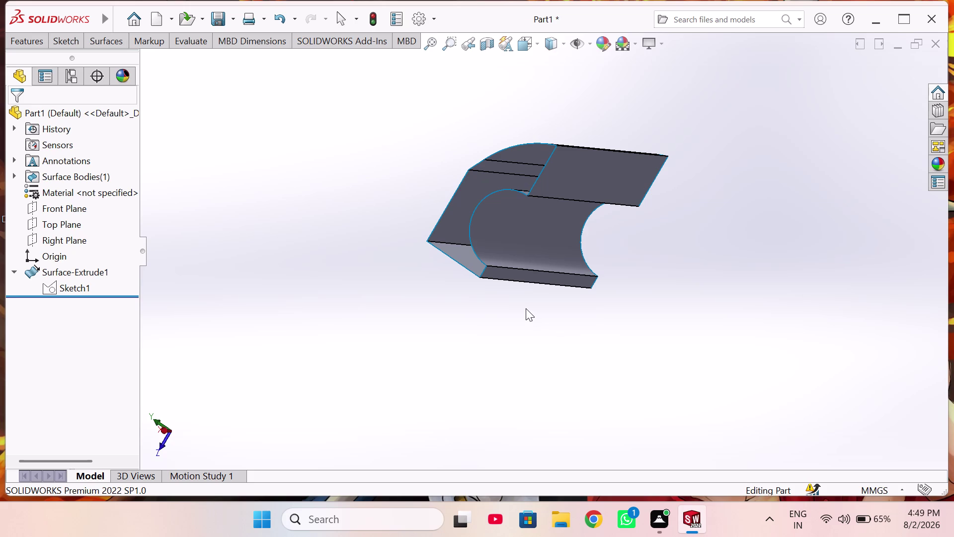
middle_drag(536, 311, 560, 330)
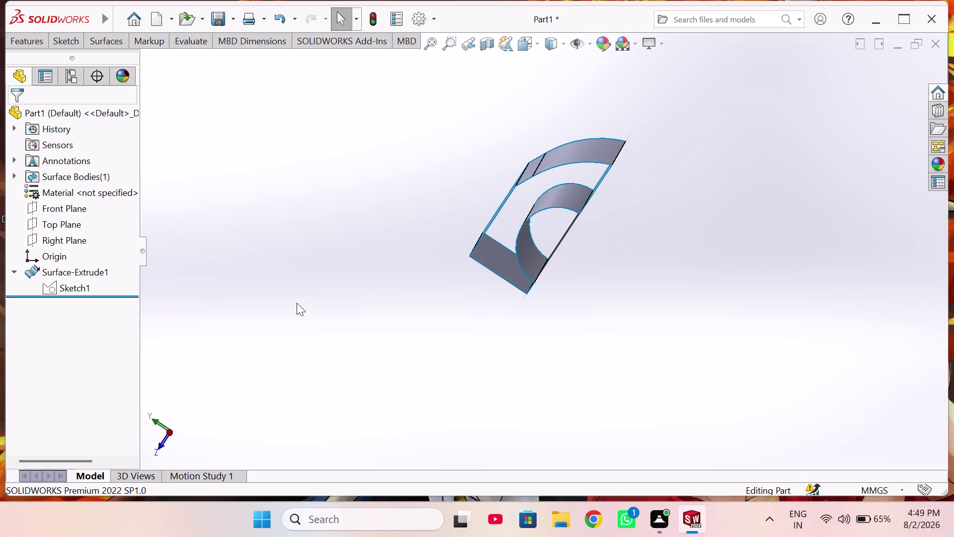
middle_drag(303, 294, 309, 299)
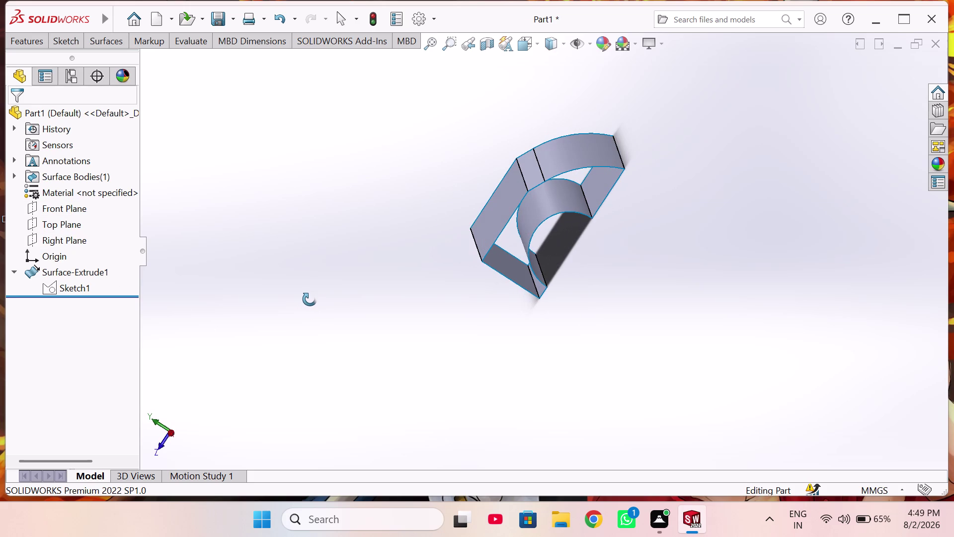
middle_drag(310, 299, 313, 300)
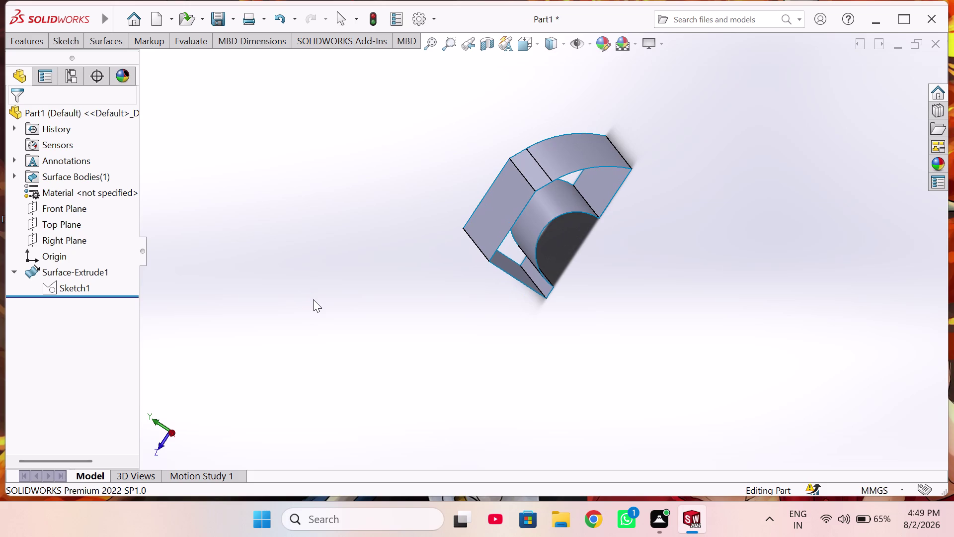
click(62, 236)
click(71, 221)
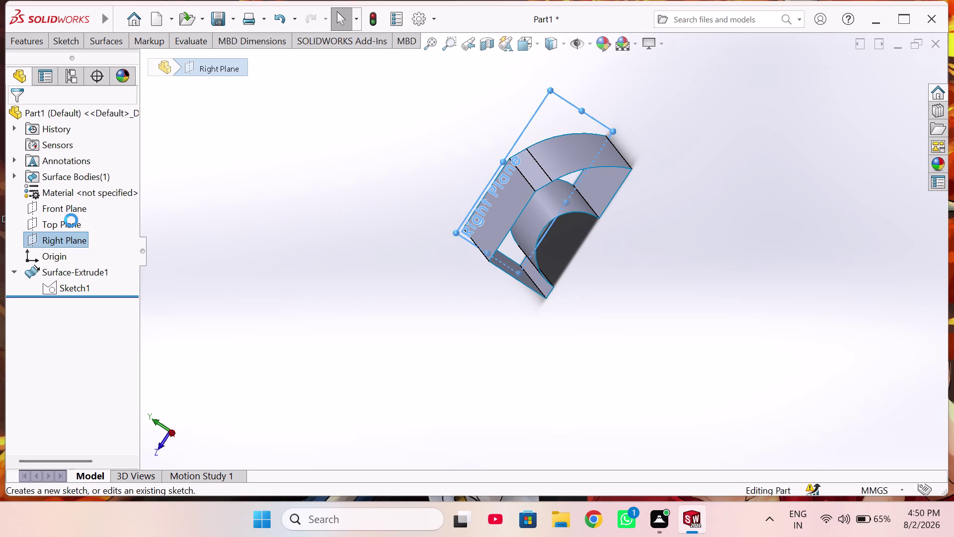
Begin a trial Right Plane sketch with a stray line from the origin, then cancel it.
scroll(up, 3)
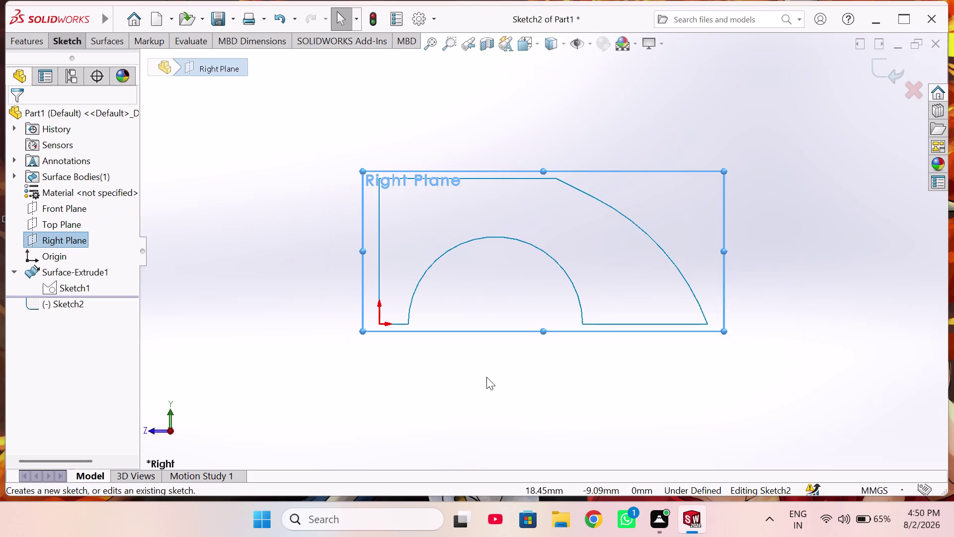
scroll(up, 3)
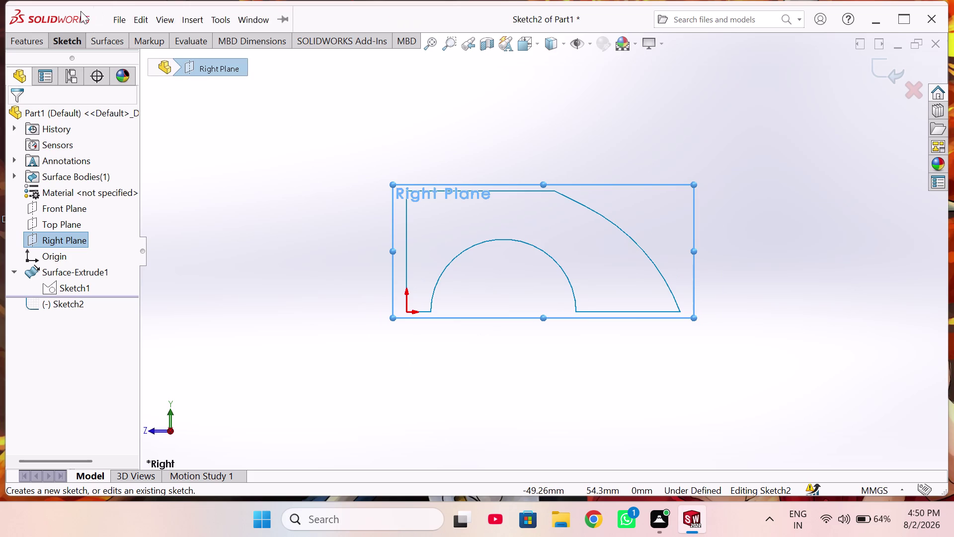
click(70, 41)
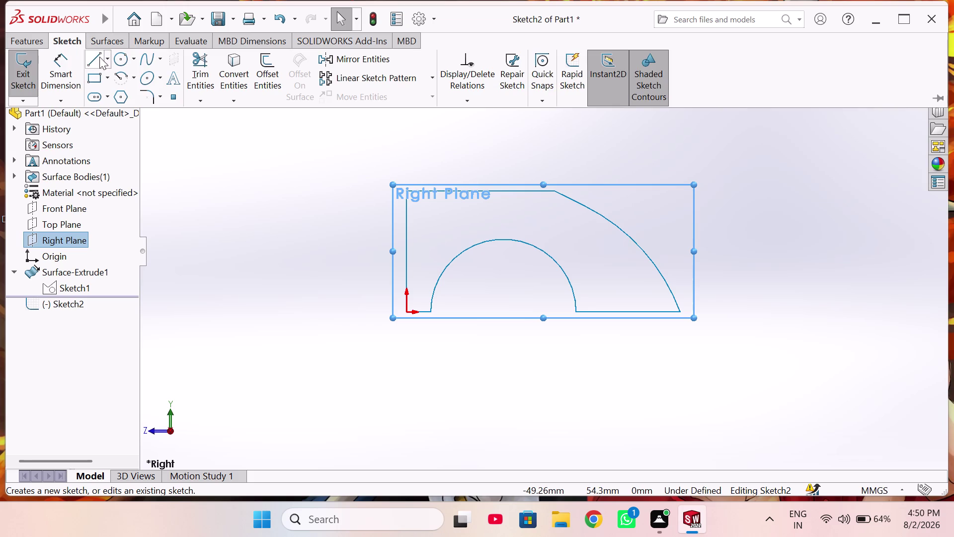
click(92, 59)
scroll(down, 3)
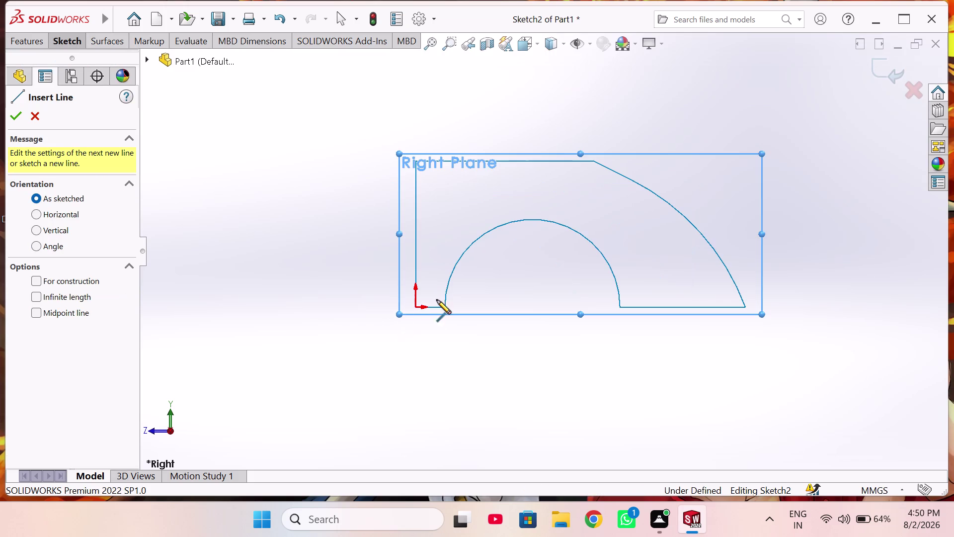
click(414, 307)
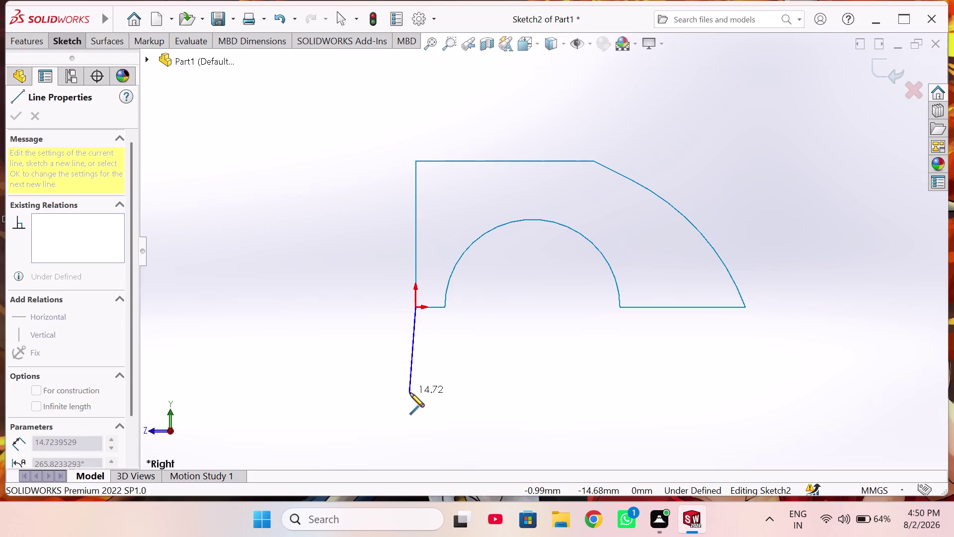
key(Escape)
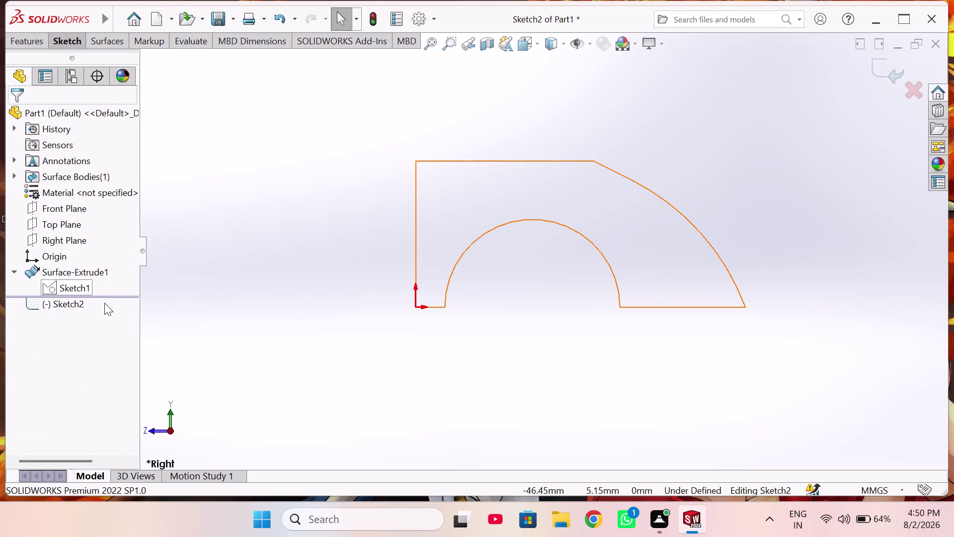
Exit the trial sketch with Discard Changes, then select Sketch1 under Surface-Extrude1.
click(908, 82)
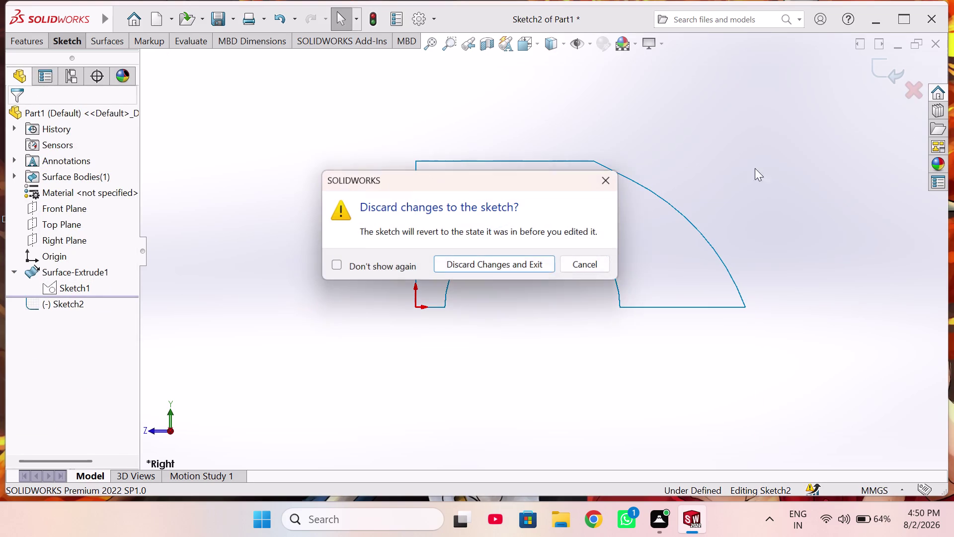
click(494, 262)
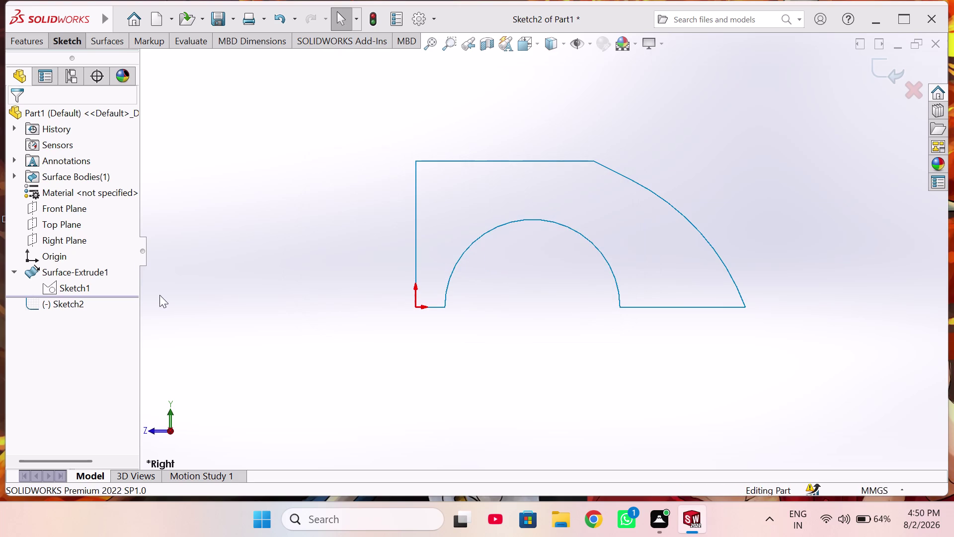
click(75, 284)
click(89, 243)
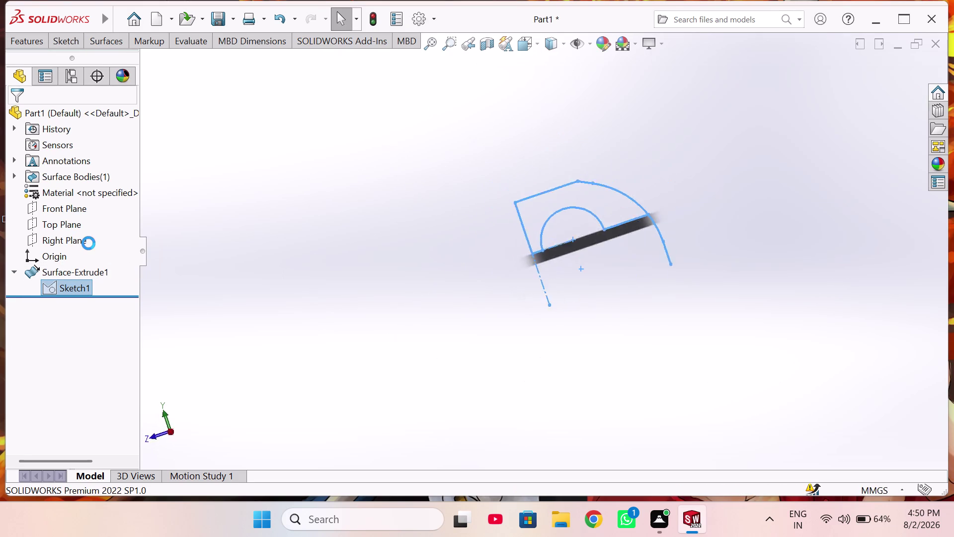
Zoom in on Sketch1 in edit mode to inspect its fully defined profile dimensions.
scroll(down, 3)
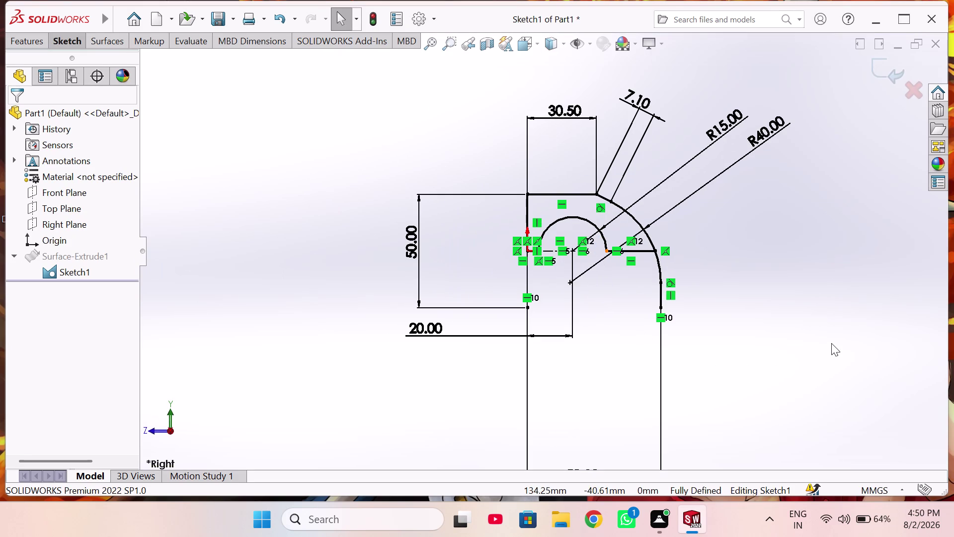
click(832, 343)
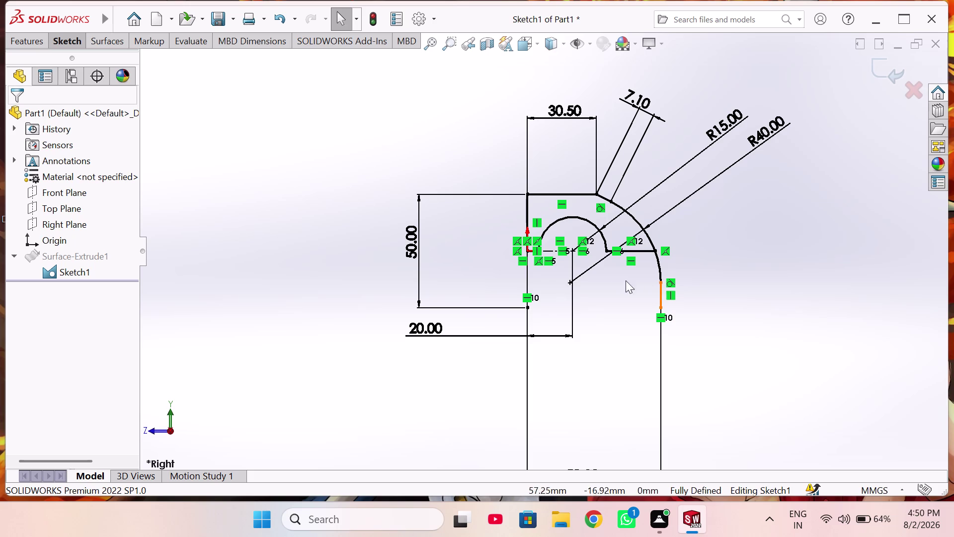
scroll(down, 3)
scroll(down, 3)
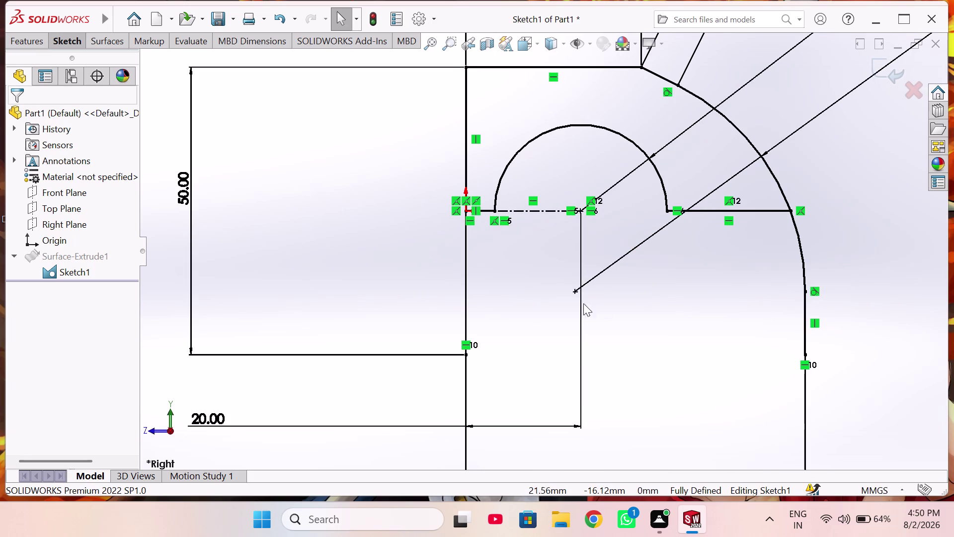
scroll(up, 3)
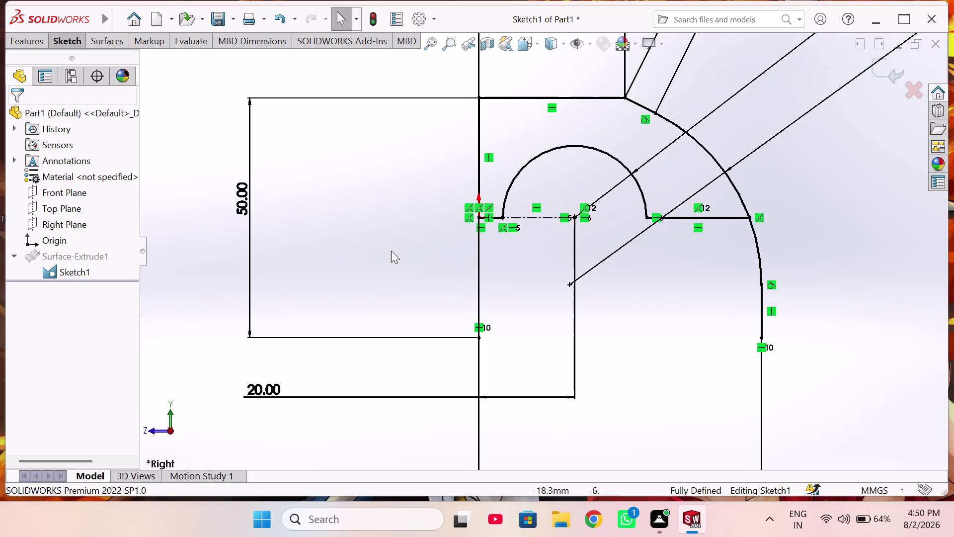
scroll(down, 3)
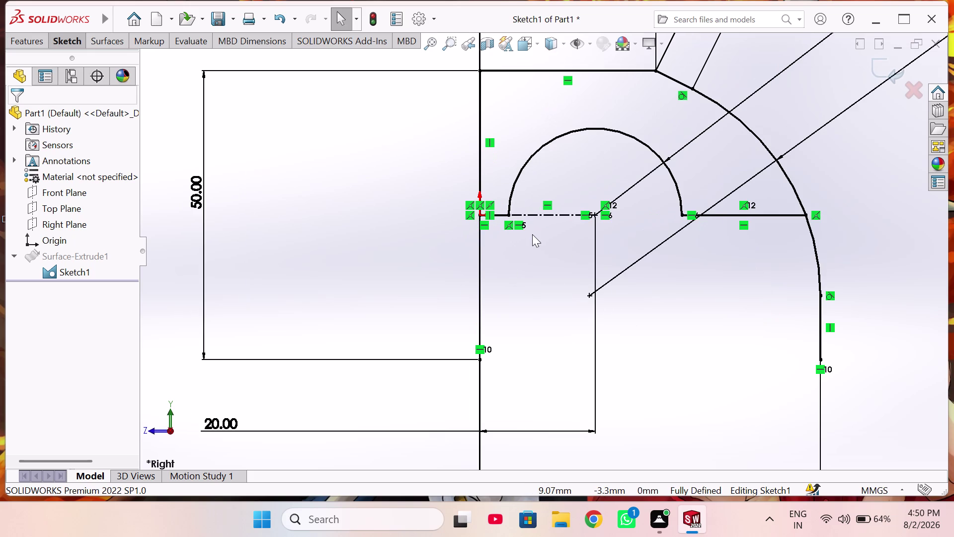
click(479, 242)
click(438, 247)
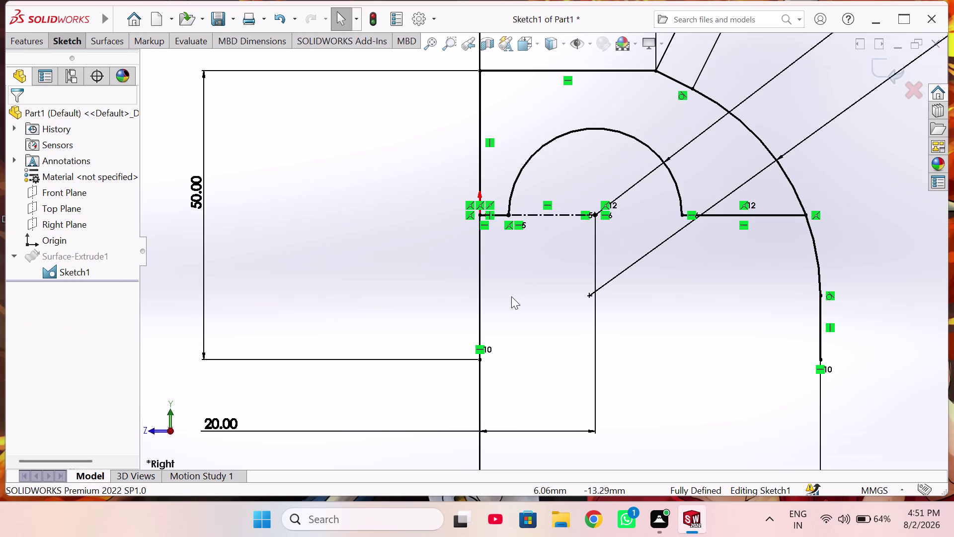
right_drag(510, 297, 373, 303)
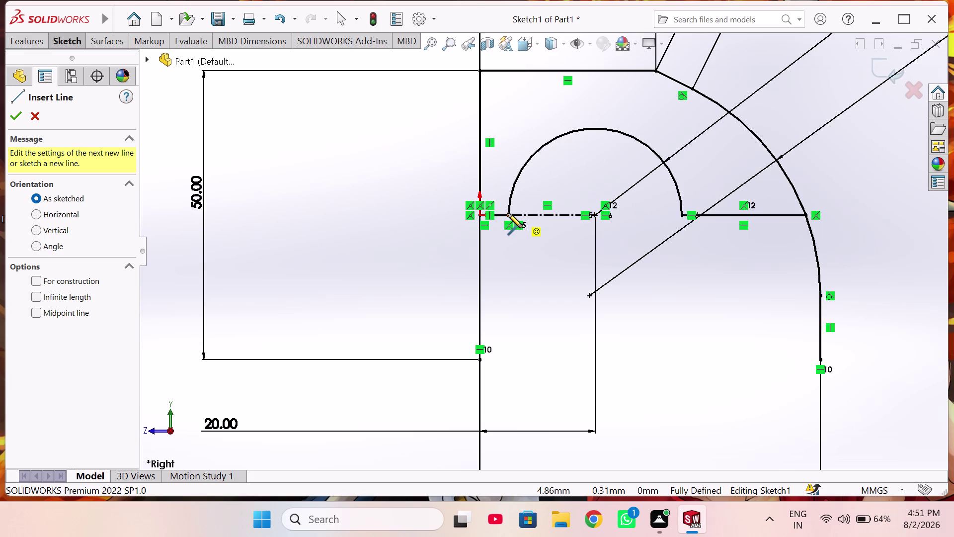
Start a line at Sketch1's origin, then cancel it with Esc.
click(479, 213)
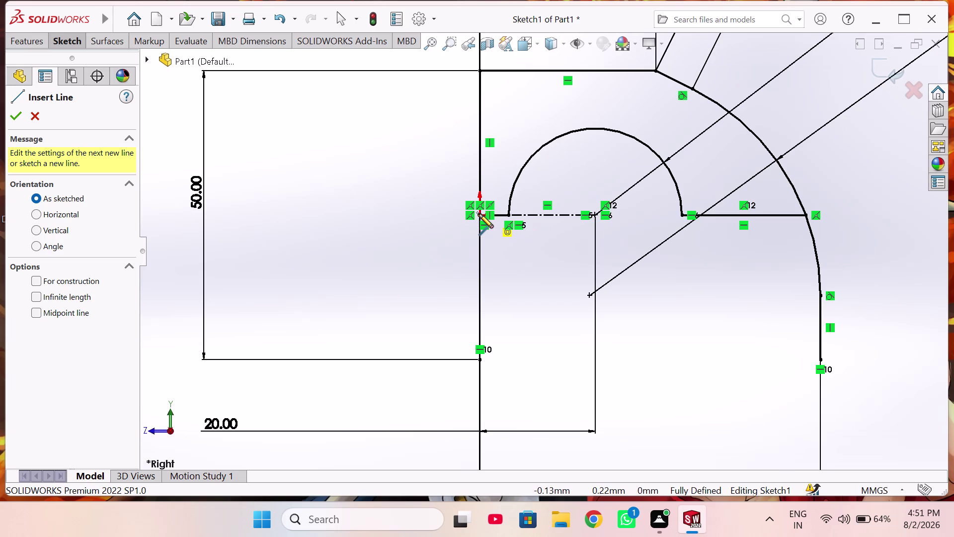
click(477, 358)
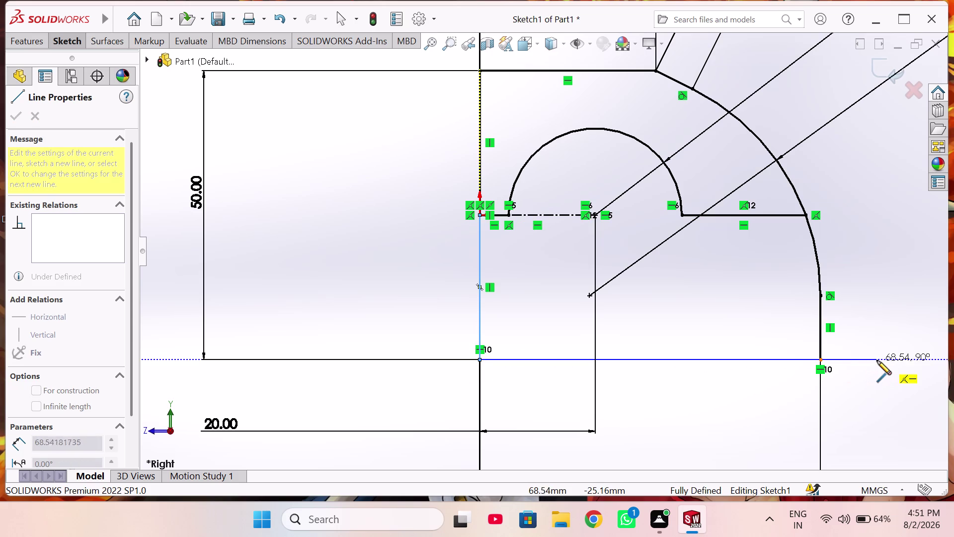
scroll(up, 3)
scroll(up, 3)
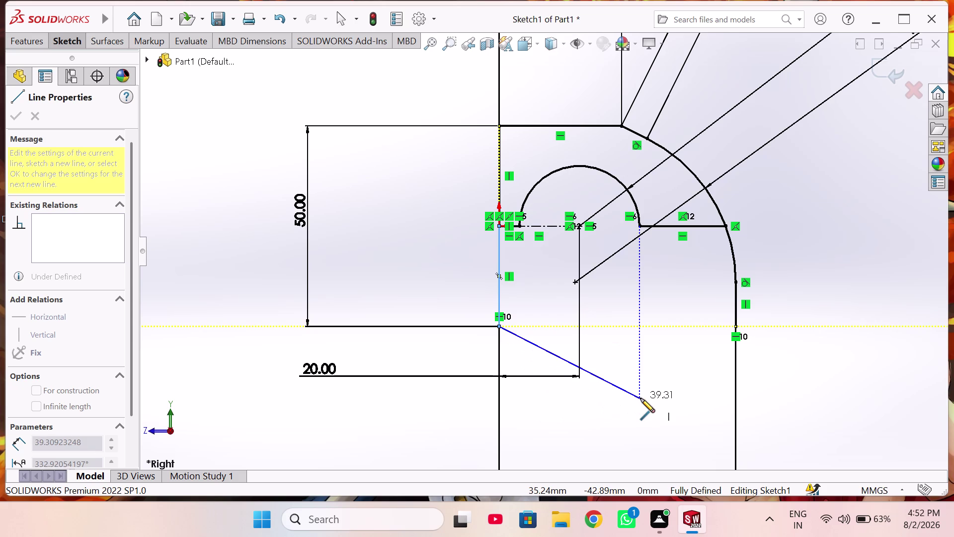
key(Escape)
key(Escape)
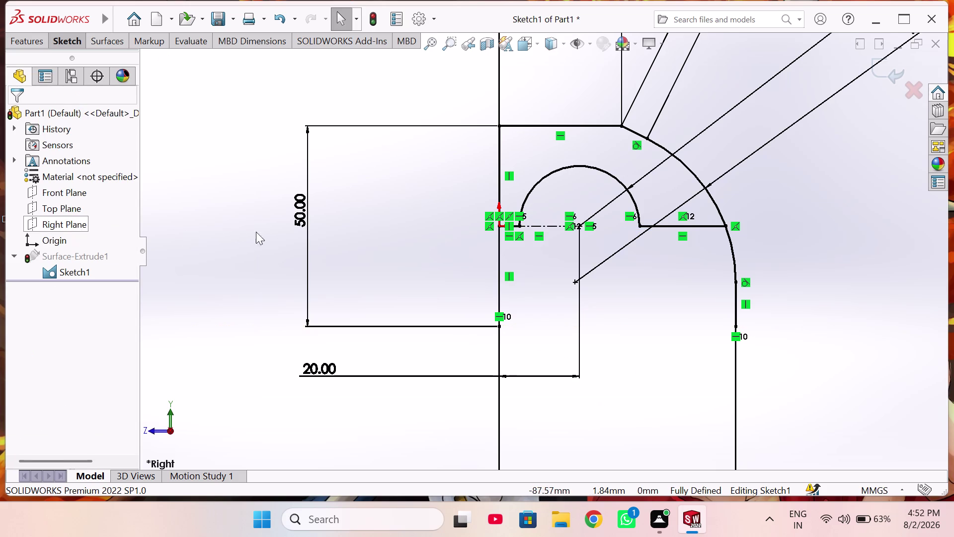
Exit Sketch1 without new lines and select the Front Plane.
scroll(up, 3)
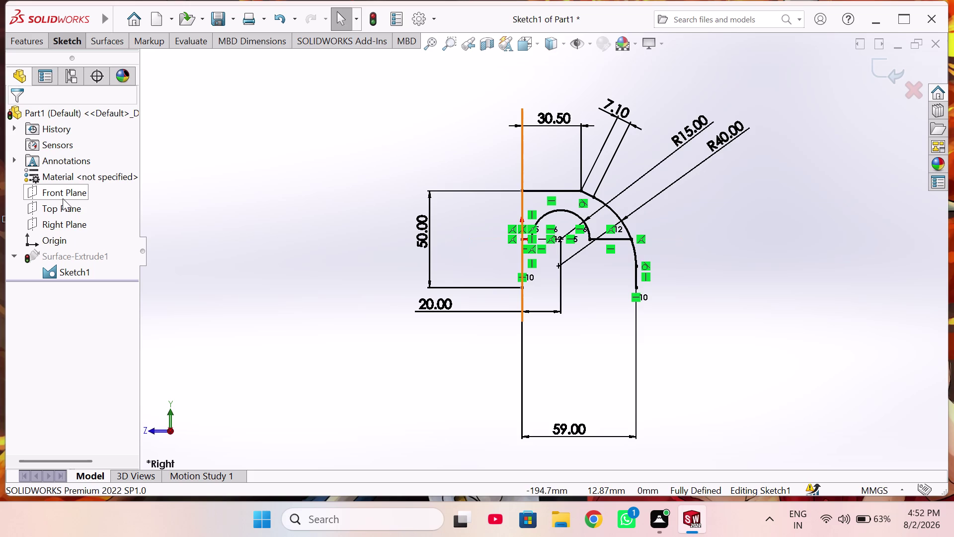
click(63, 199)
click(166, 217)
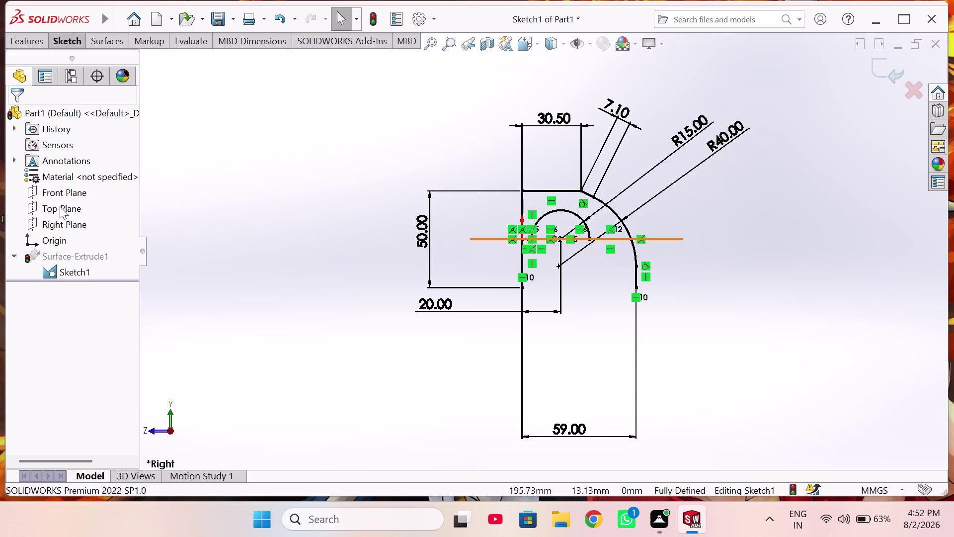
click(56, 189)
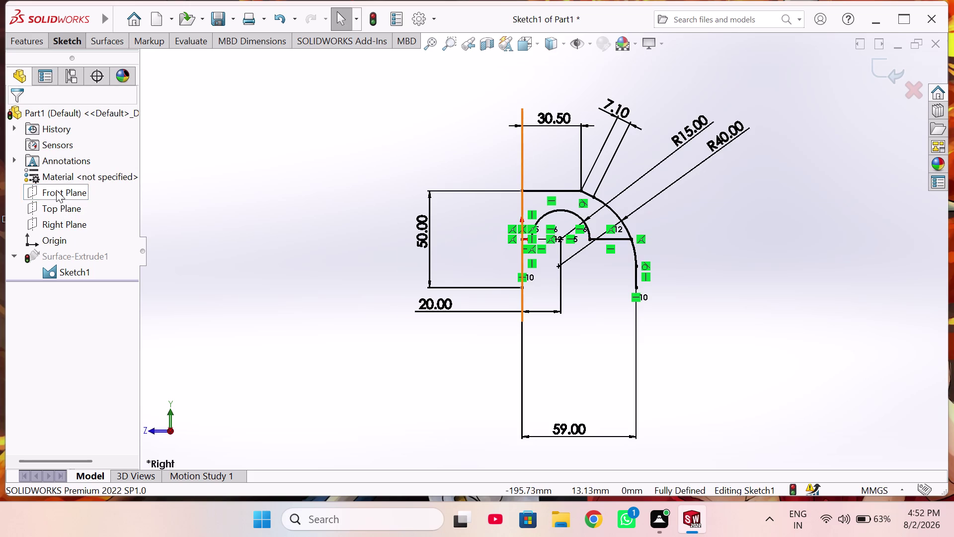
click(73, 171)
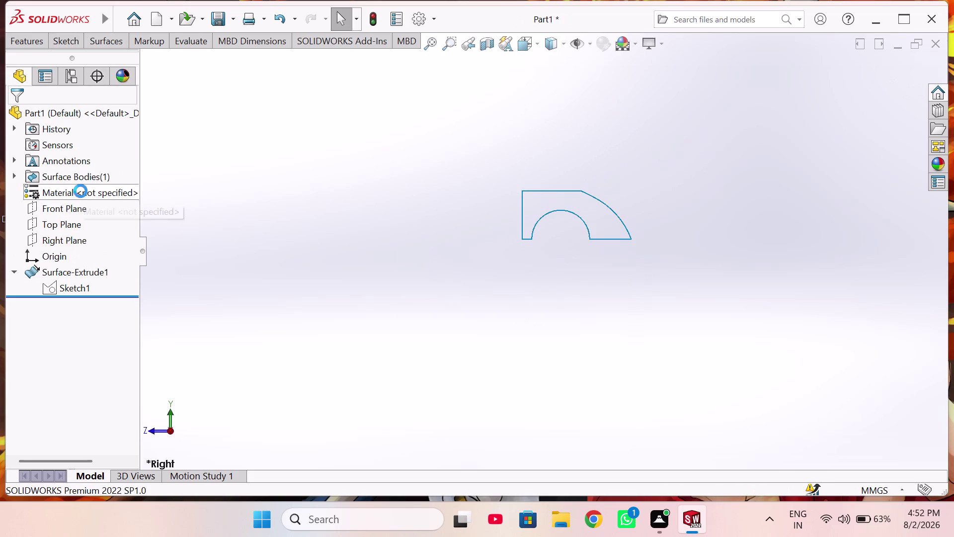
click(77, 212)
Start a new sketch on the Front Plane and zoom in below the surface.
click(85, 198)
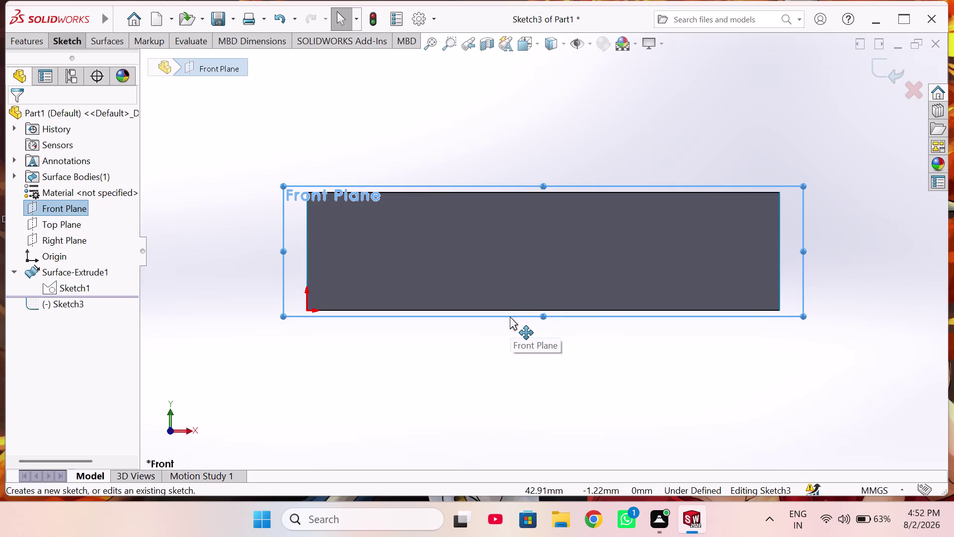
scroll(up, 3)
scroll(up, 3)
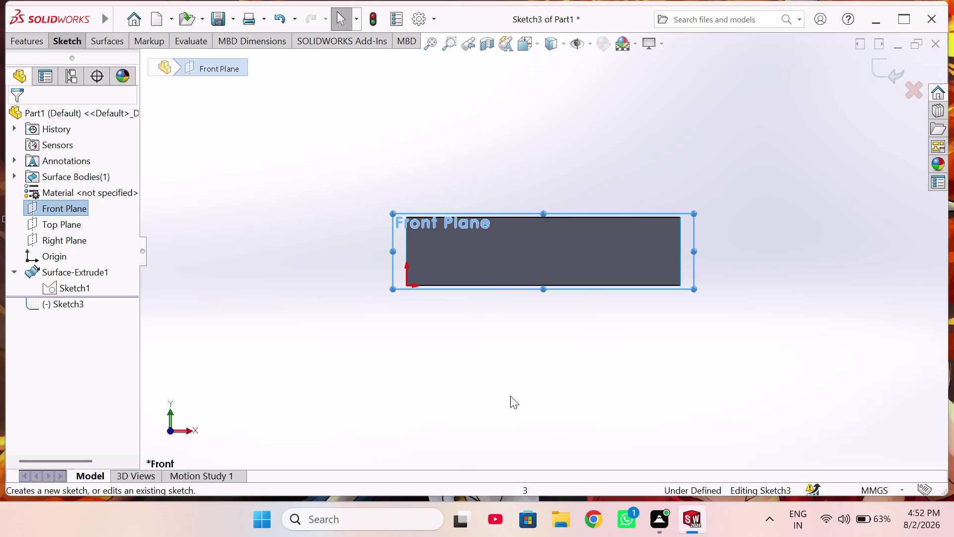
right_drag(510, 396, 351, 393)
scroll(up, 3)
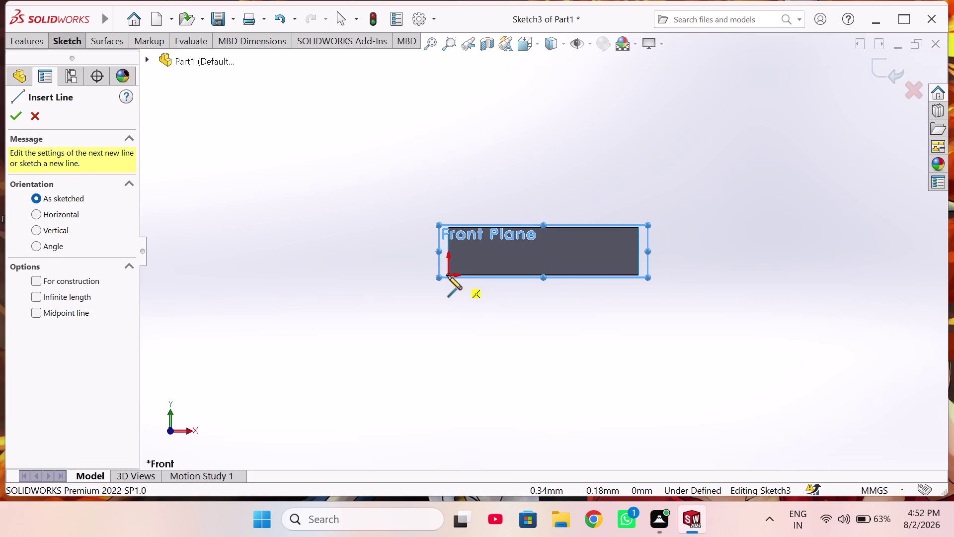
Draw the U: left side ~50 mm down, bottom ~70 mm right, right side up to the surface edge.
click(448, 276)
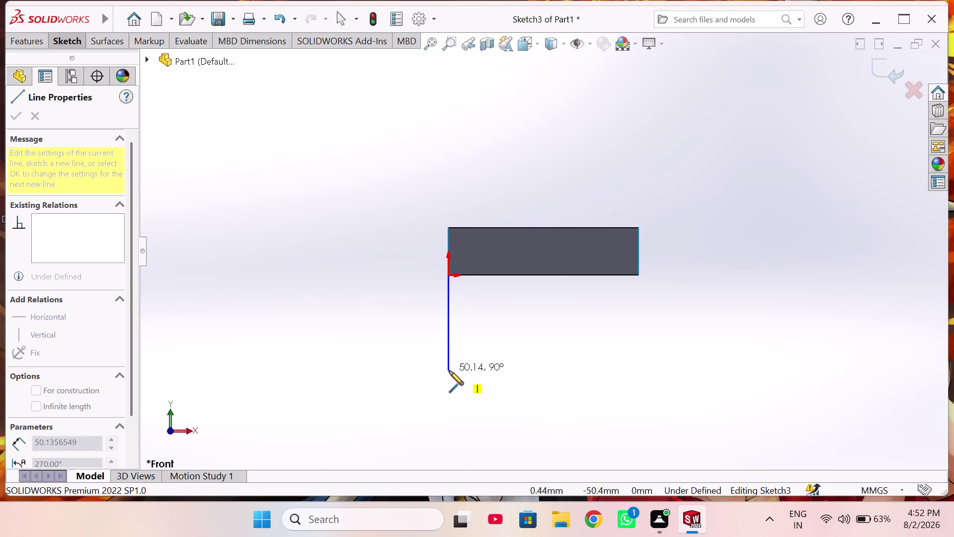
click(449, 372)
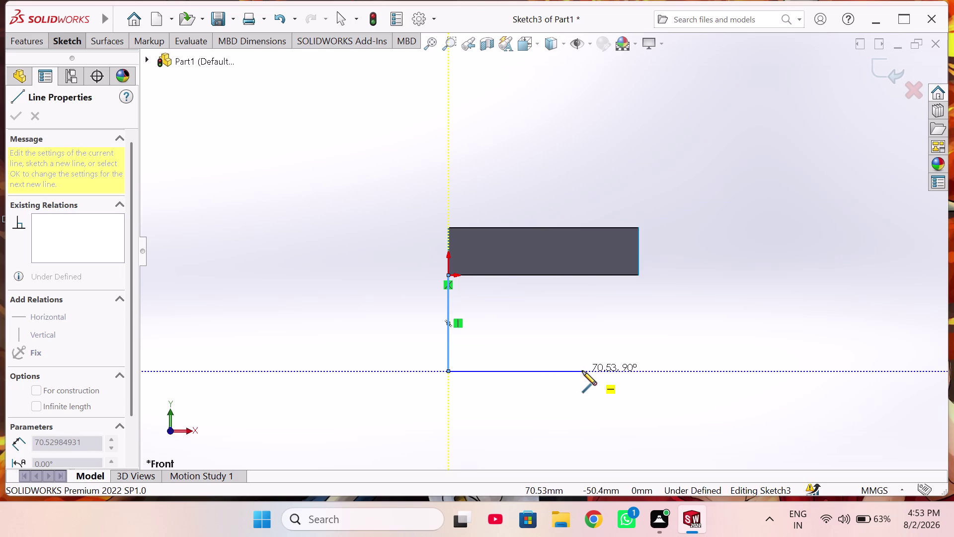
click(582, 371)
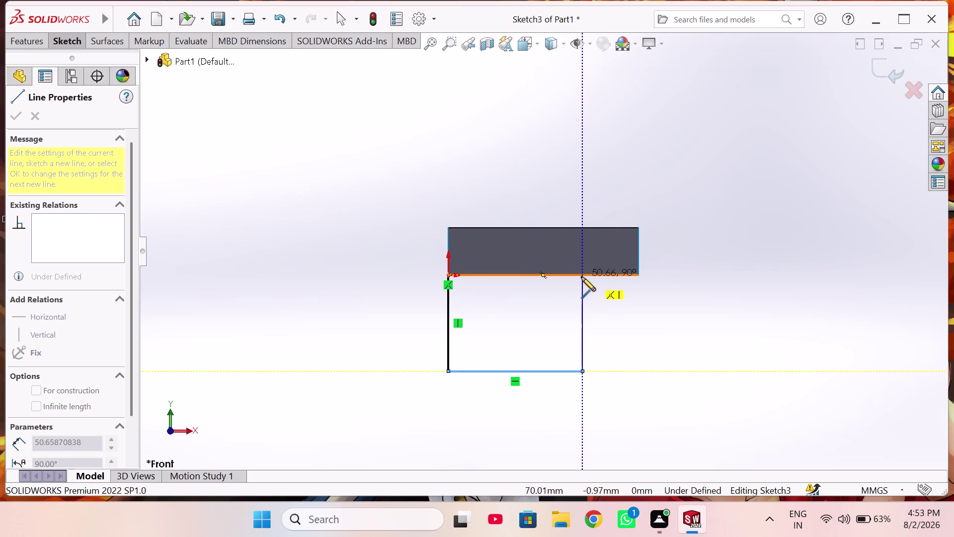
scroll(down, 3)
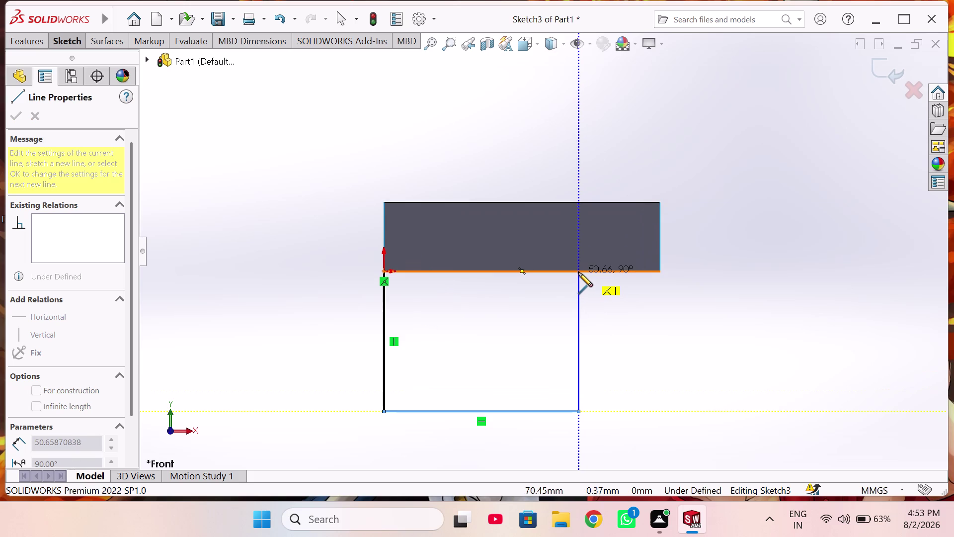
click(579, 273)
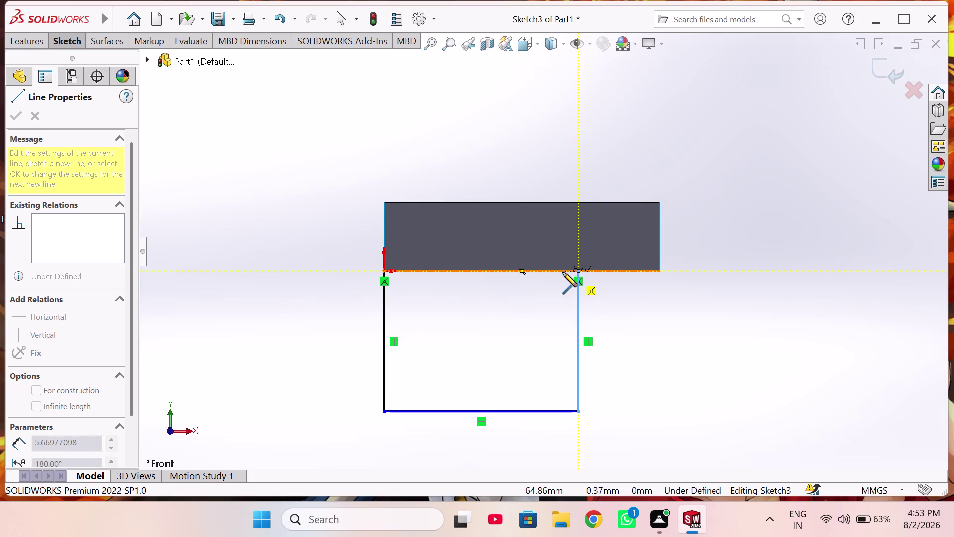
key(Escape)
right_drag(770, 260, 753, 233)
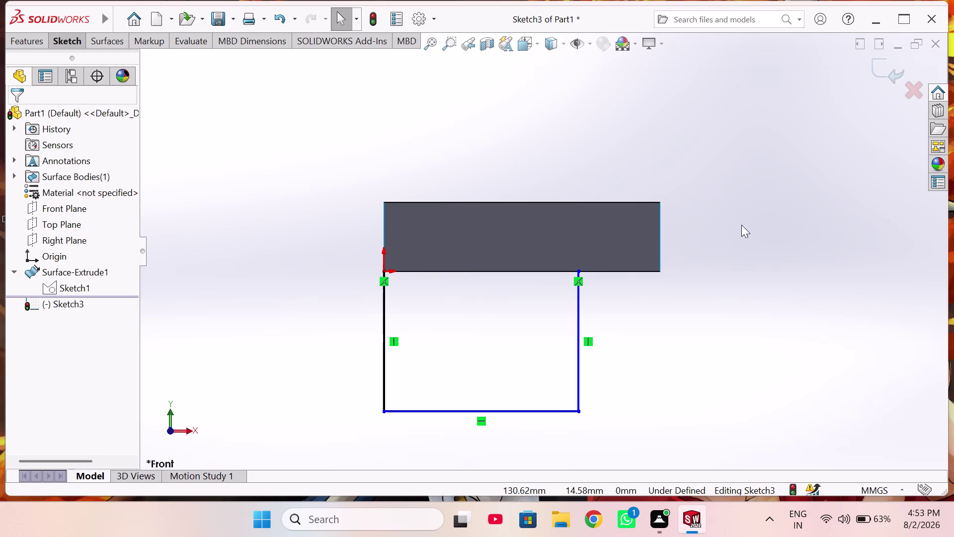
click(72, 37)
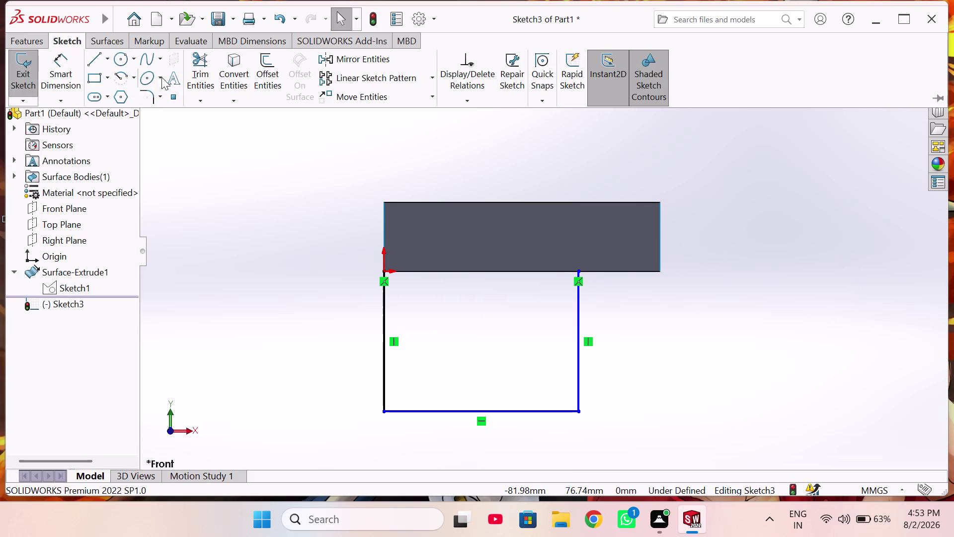
Draw a centre-point semicircle on the surface's bottom edge and give it a 25 mm radius.
click(121, 76)
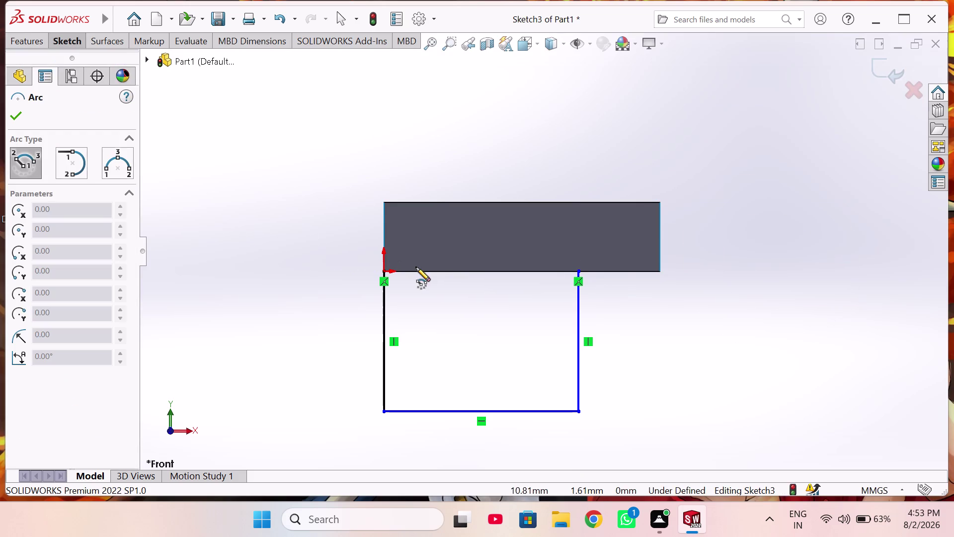
click(480, 272)
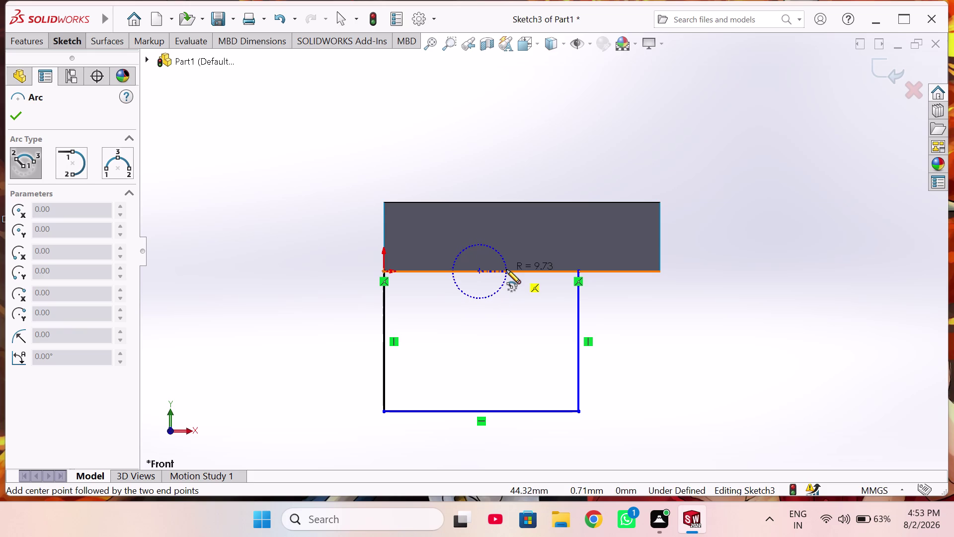
click(506, 272)
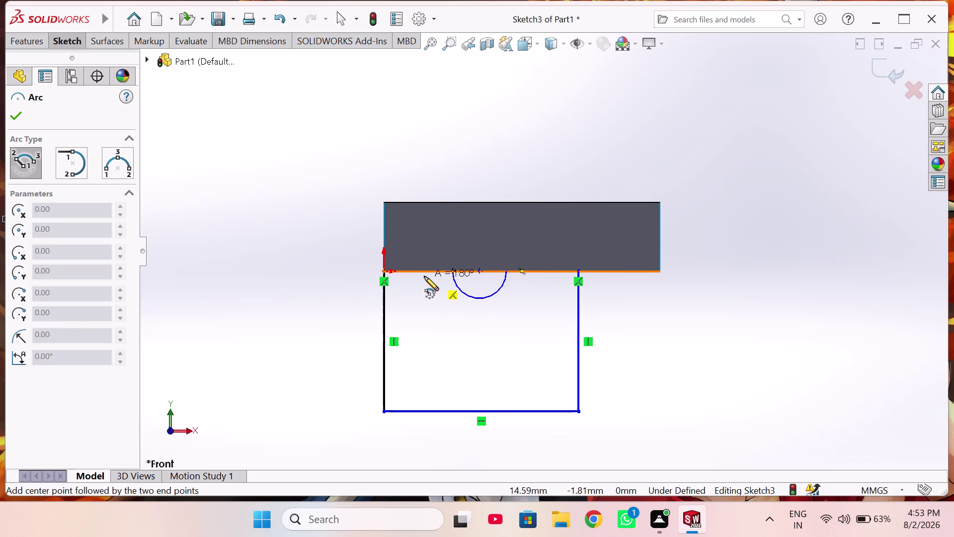
click(424, 276)
right_drag(500, 331, 511, 220)
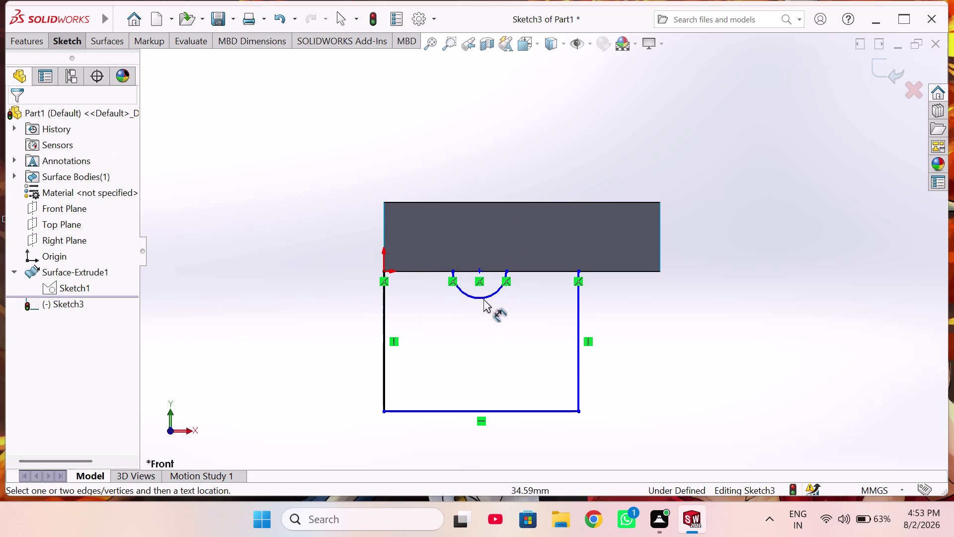
click(485, 297)
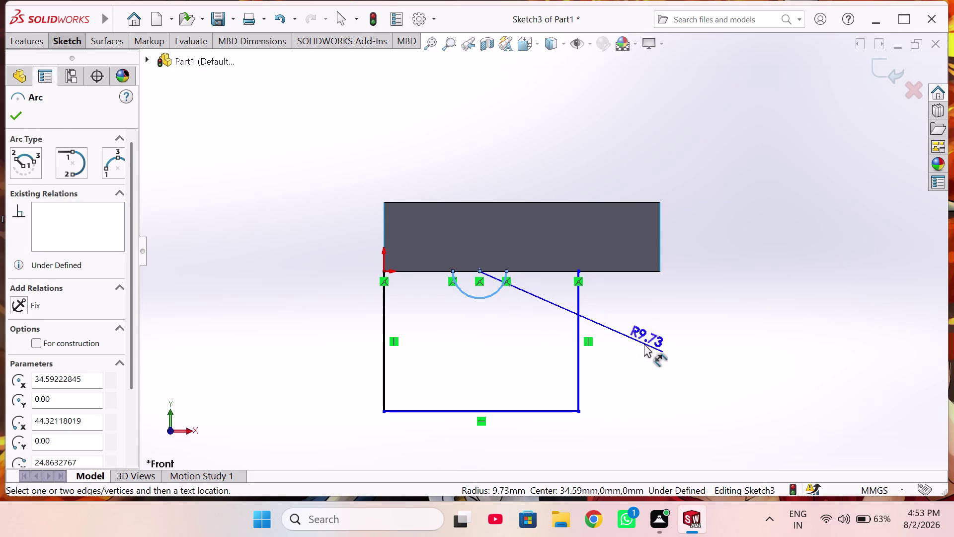
click(644, 343)
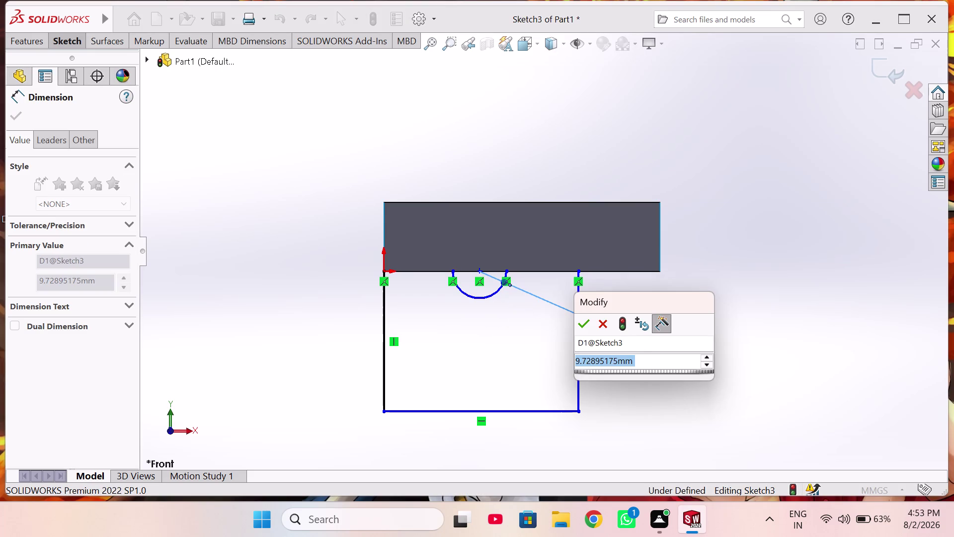
text(25)
key(Return)
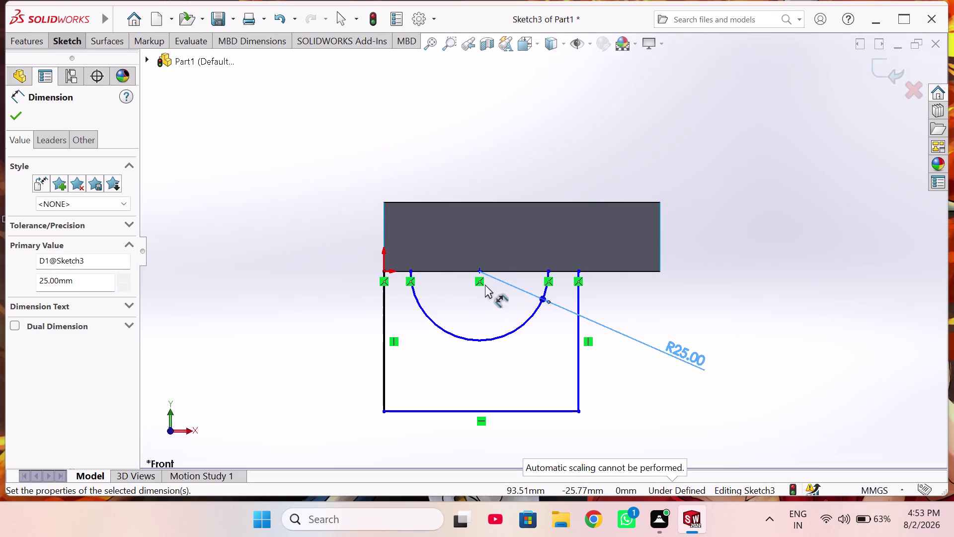
scroll(down, 3)
Dimension the arc centre 35 mm horizontally from the top of the U's right side.
right_drag(676, 301, 693, 274)
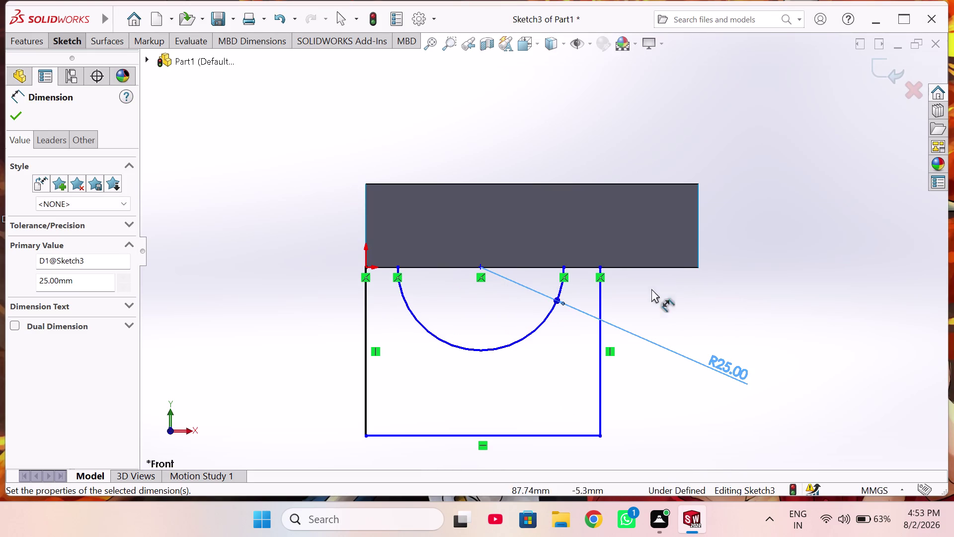
click(599, 267)
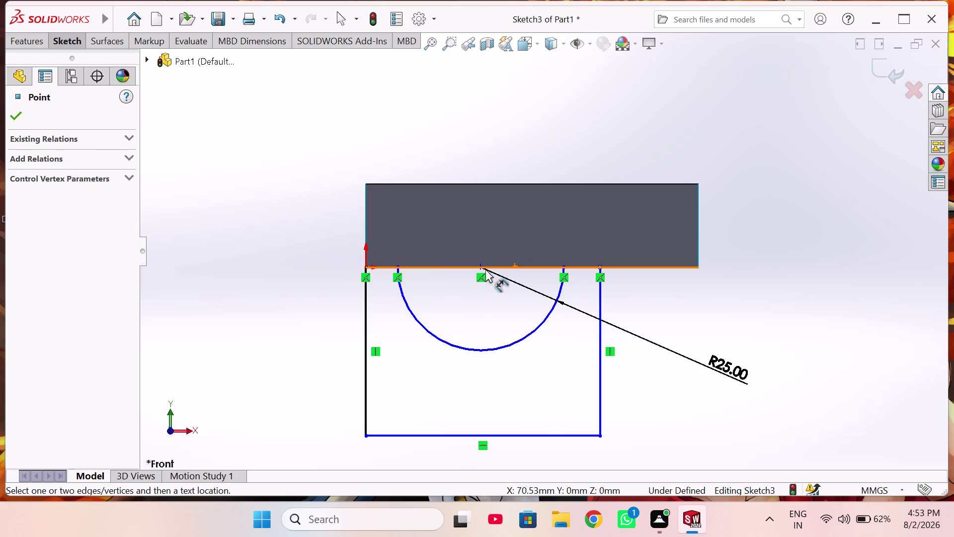
click(481, 267)
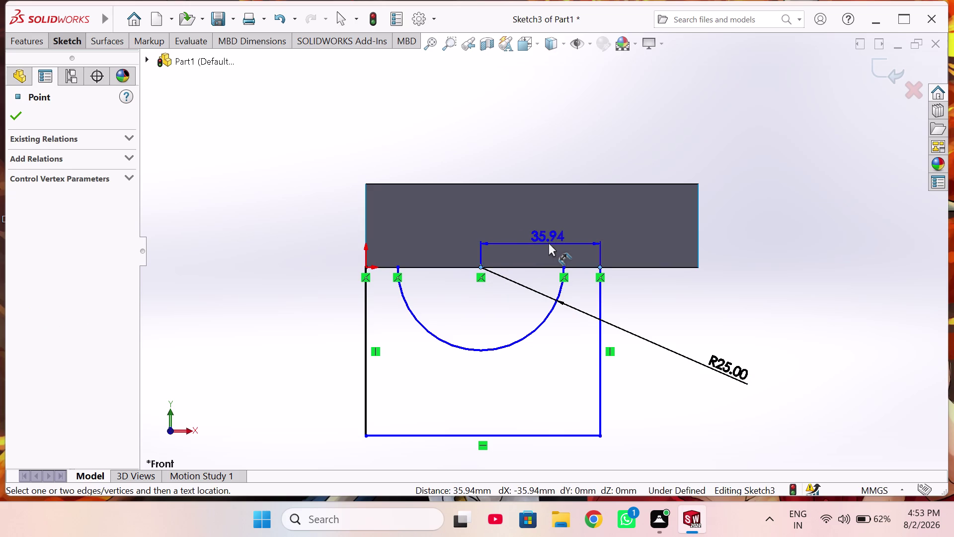
click(549, 242)
text(35)
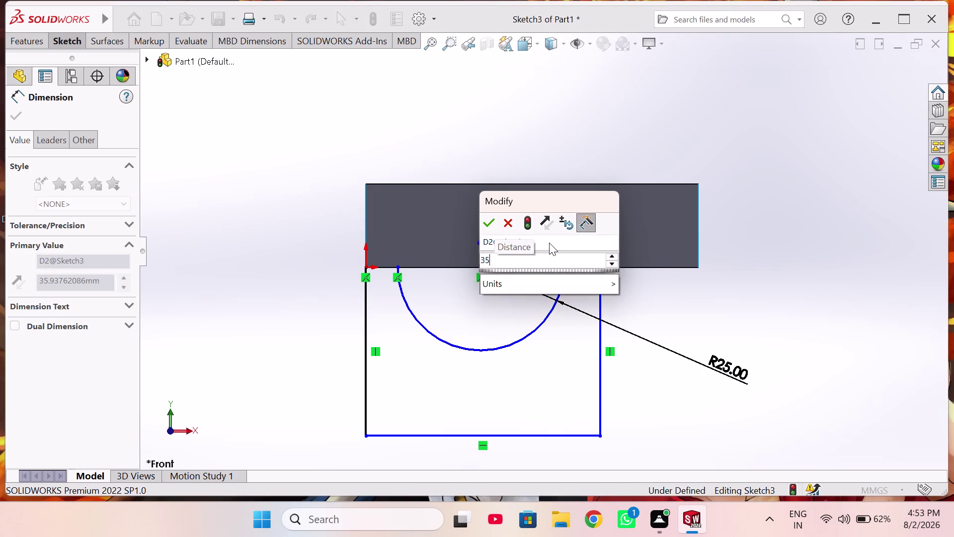
key(Return)
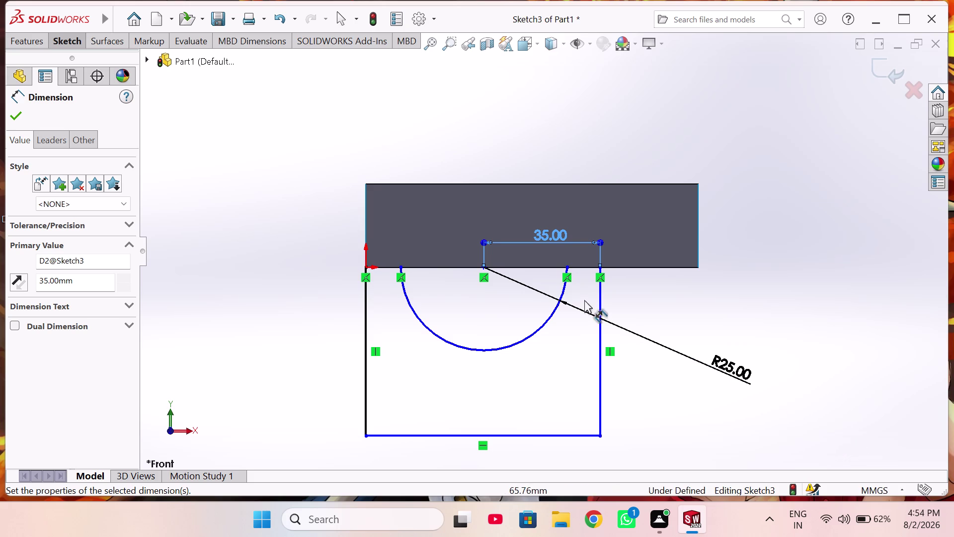
right_drag(850, 281, 748, 298)
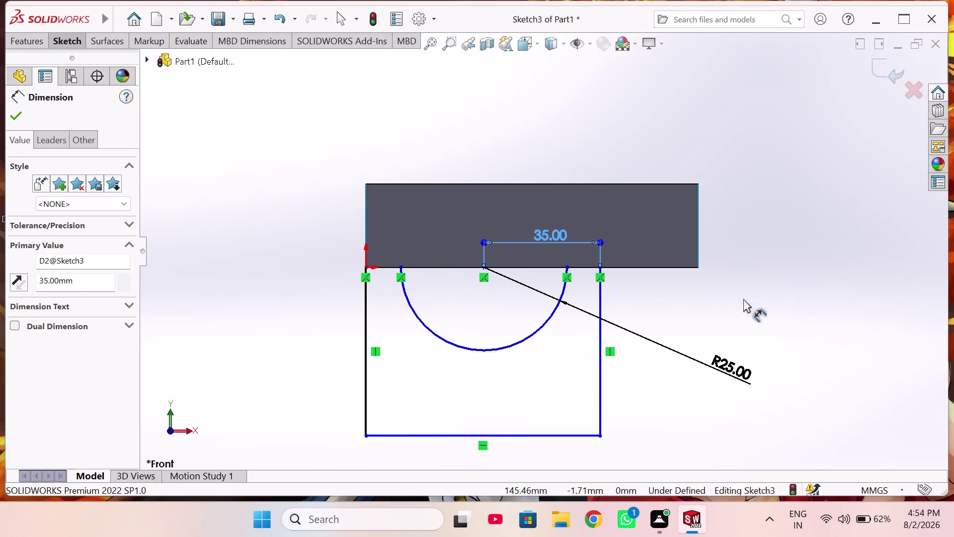
right_drag(748, 298, 627, 282)
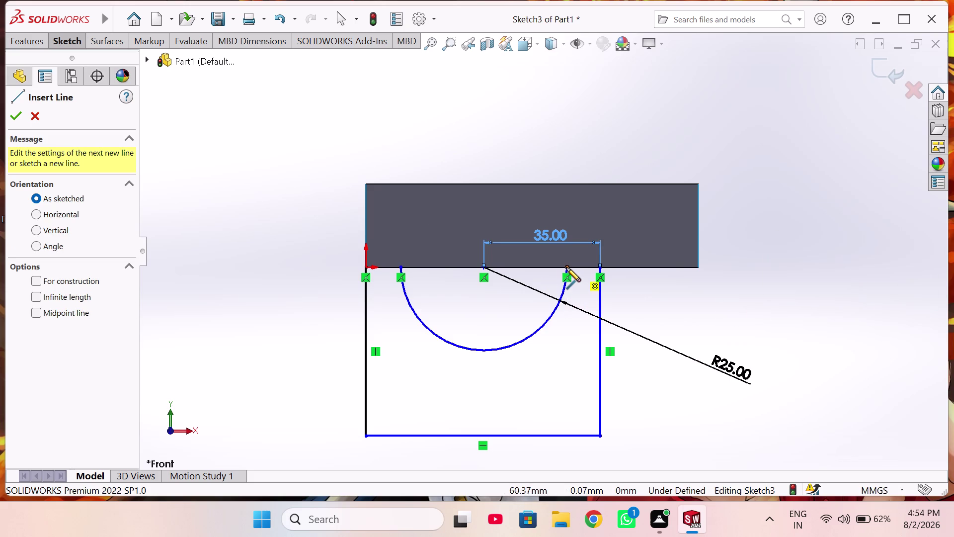
Draw short lines joining each arc end to the top of the adjacent U side.
click(567, 267)
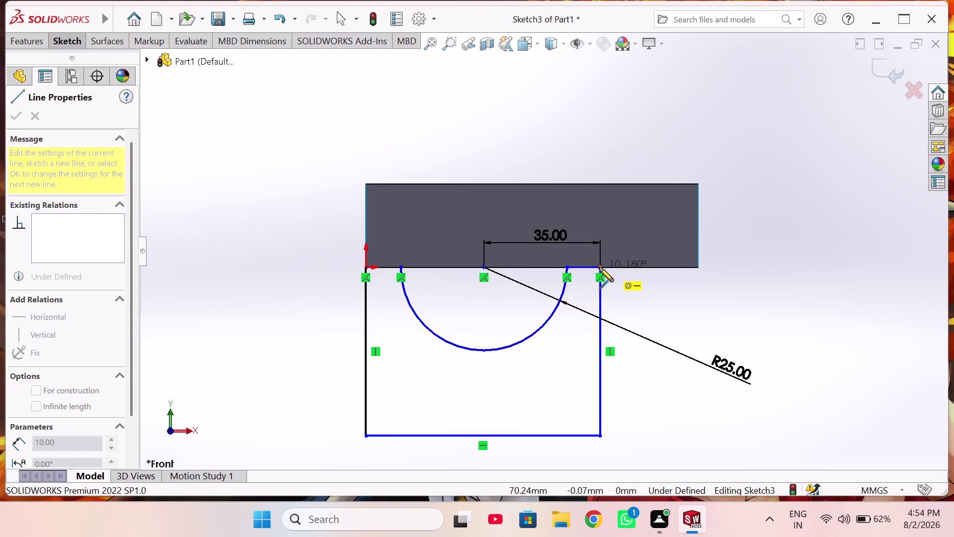
click(599, 268)
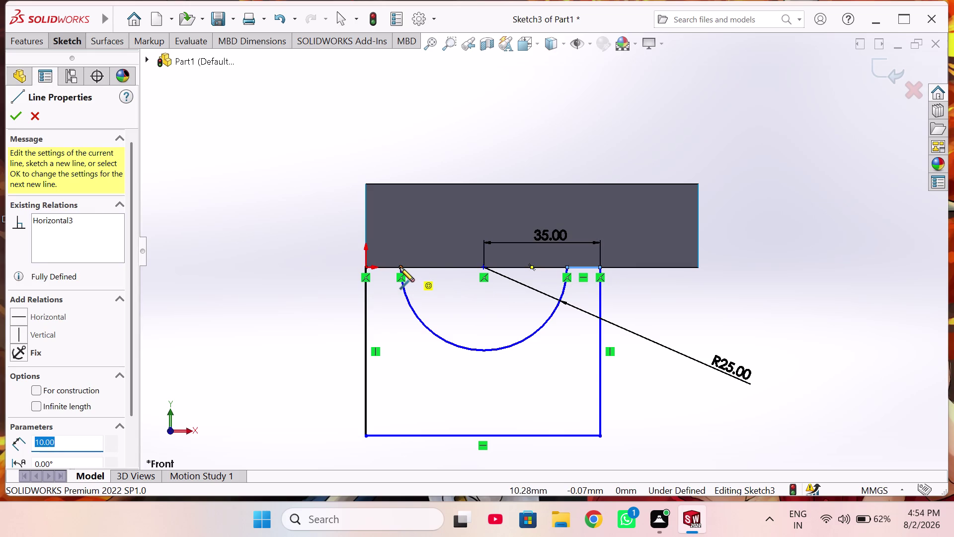
click(400, 267)
click(365, 269)
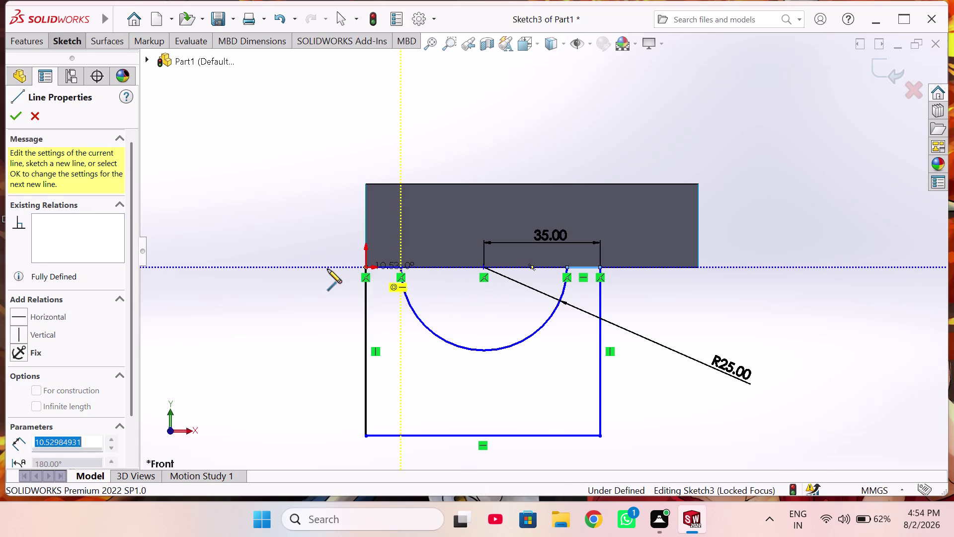
right_click(293, 247)
click(318, 260)
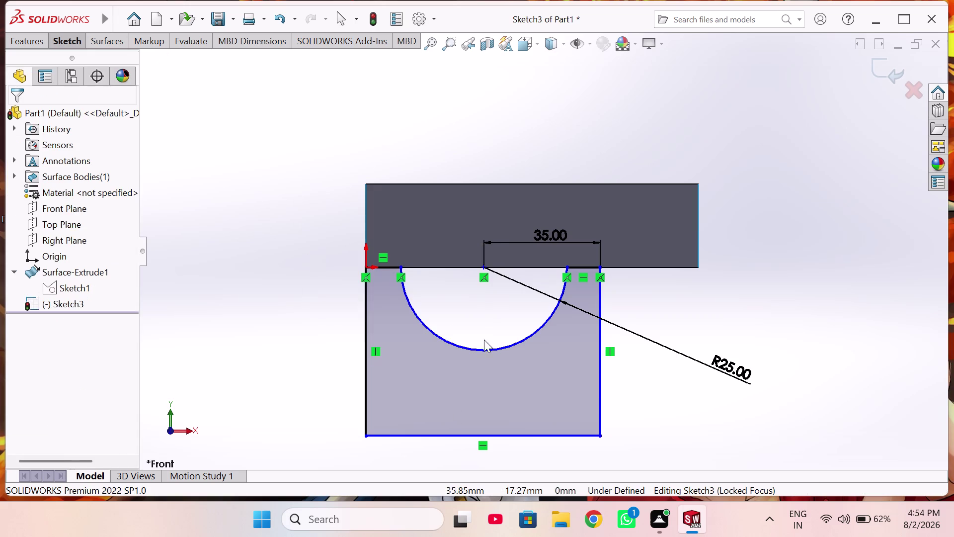
Dimension the U's bottom line to a 70 mm width.
scroll(up, 3)
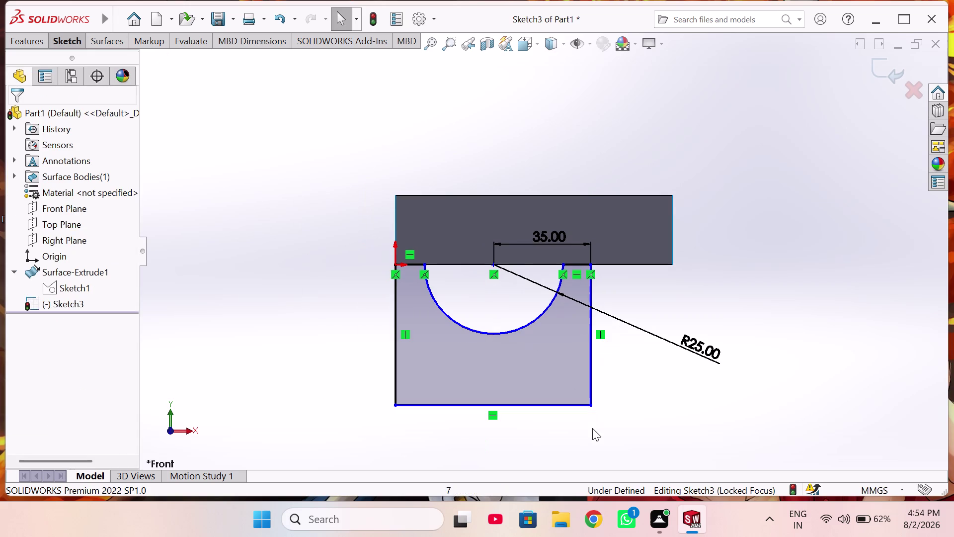
right_drag(601, 434, 590, 345)
click(552, 406)
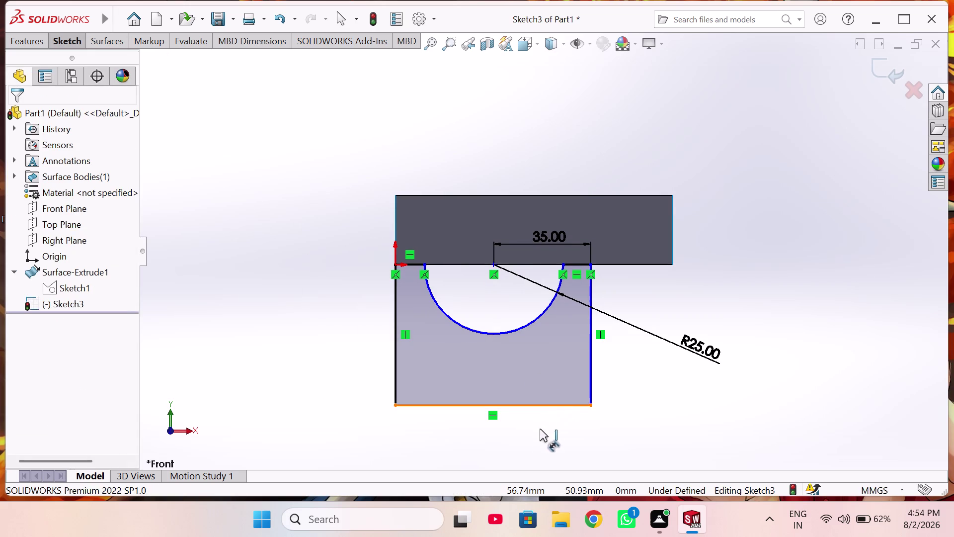
click(492, 446)
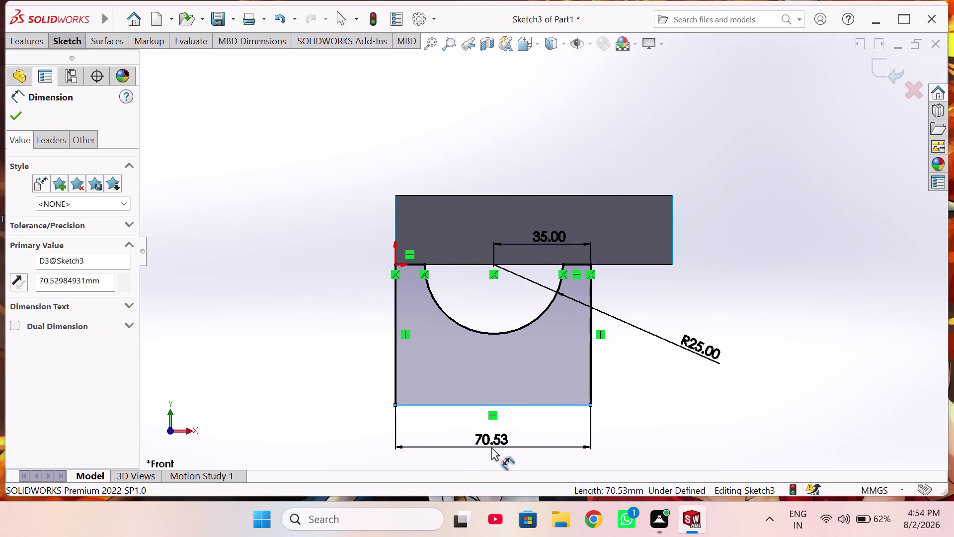
text(70)
key(Return)
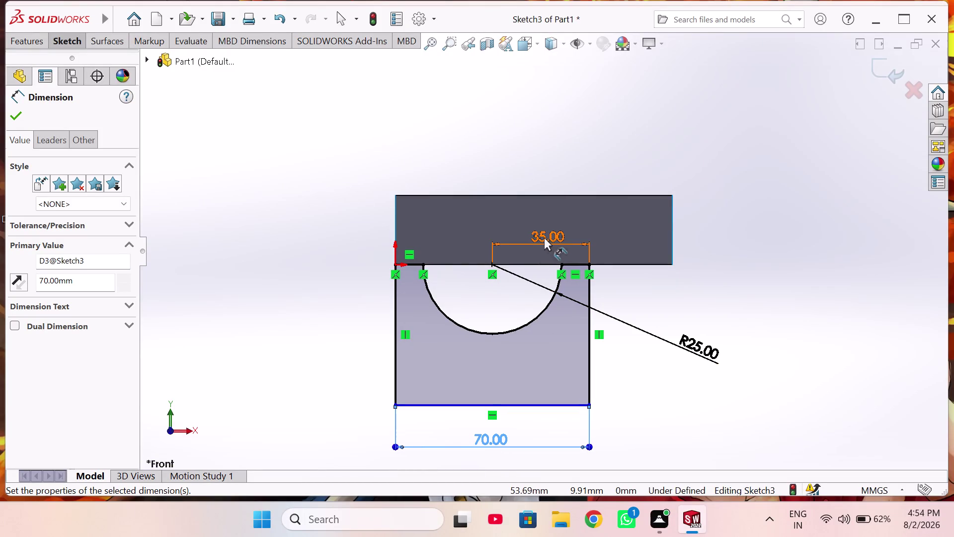
Move the 35 mm dimension down beneath the sketch profile.
drag(544, 237, 533, 417)
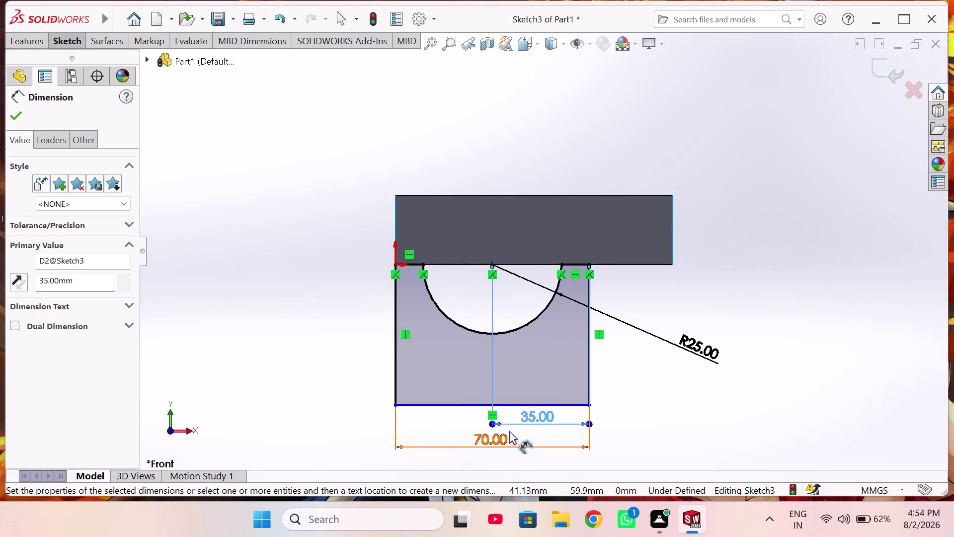
scroll(up, 3)
drag(504, 412, 503, 432)
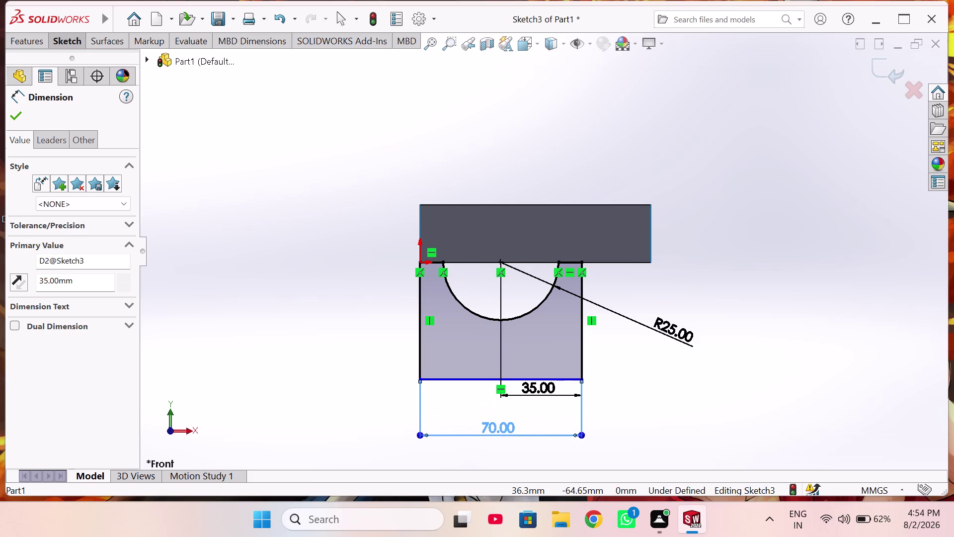
drag(533, 389, 537, 404)
click(631, 390)
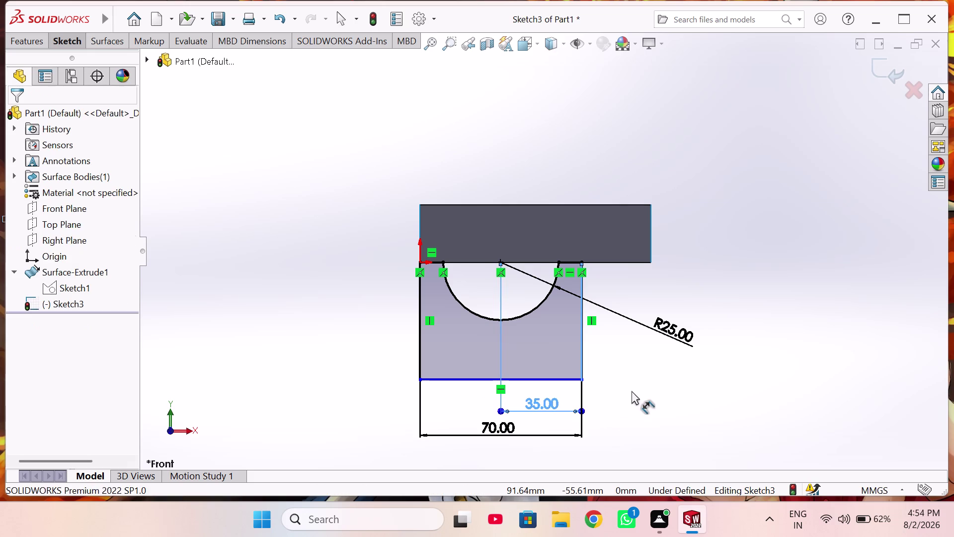
right_click(632, 391)
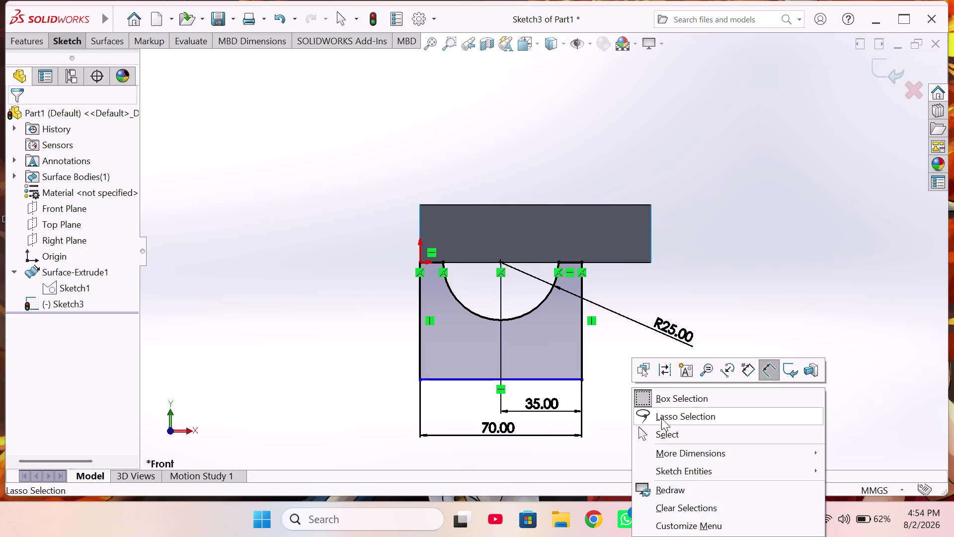
Orbit to inspect the U sketch against the arched surface in 3D, then exit Sketch3.
click(662, 433)
middle_drag(672, 280, 586, 299)
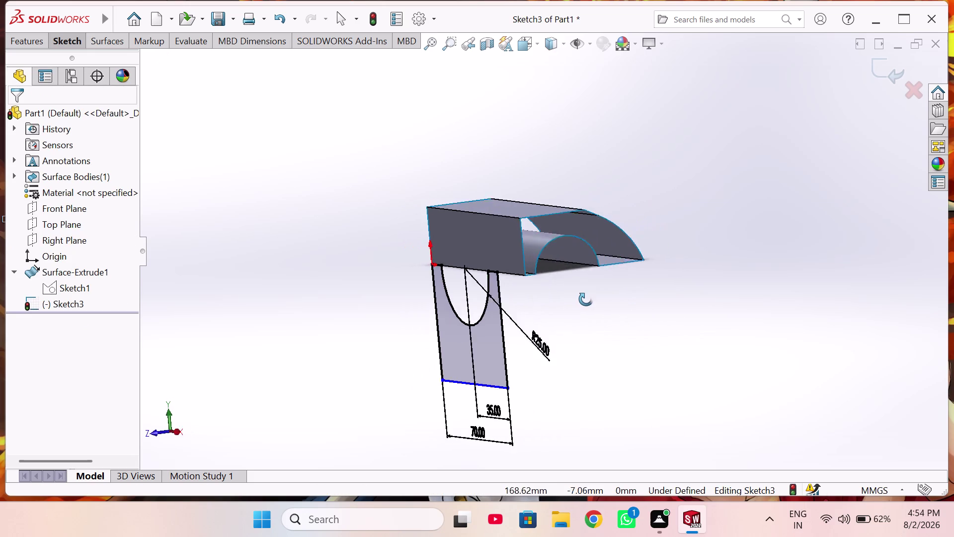
middle_drag(586, 299, 688, 305)
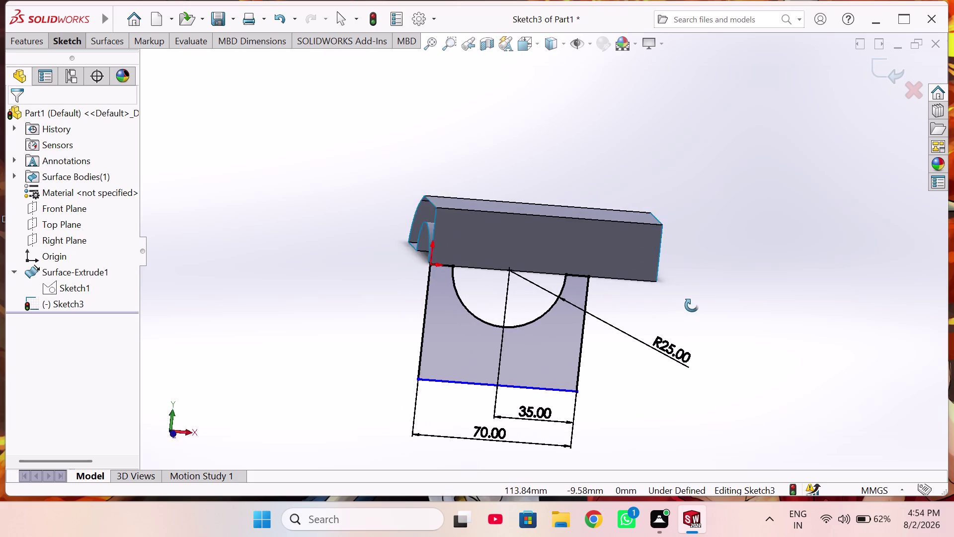
middle_drag(689, 305, 568, 351)
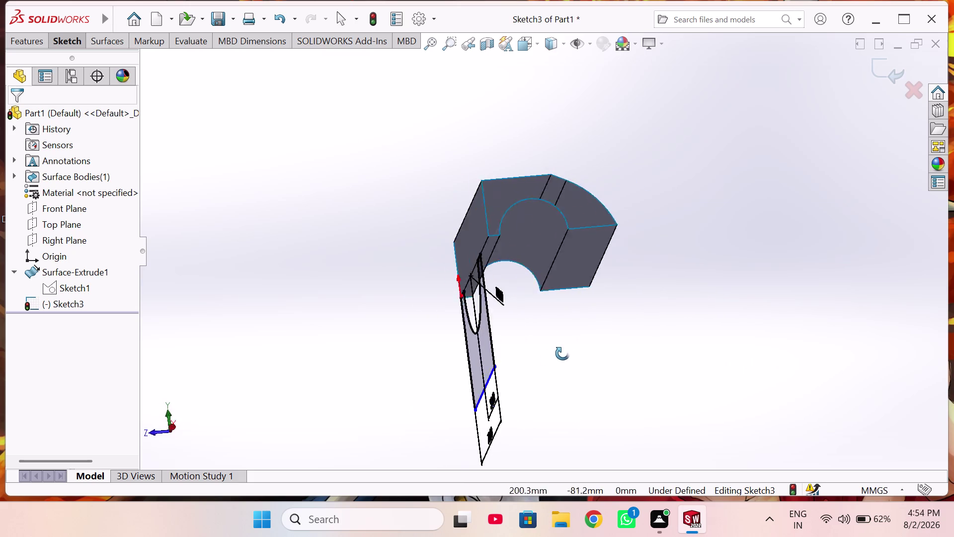
middle_drag(568, 352, 752, 373)
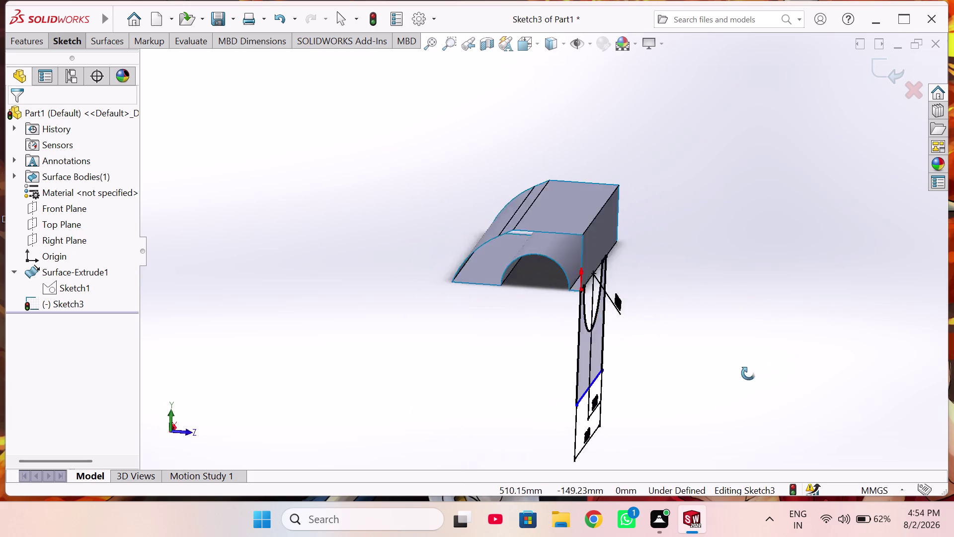
middle_drag(752, 372, 641, 398)
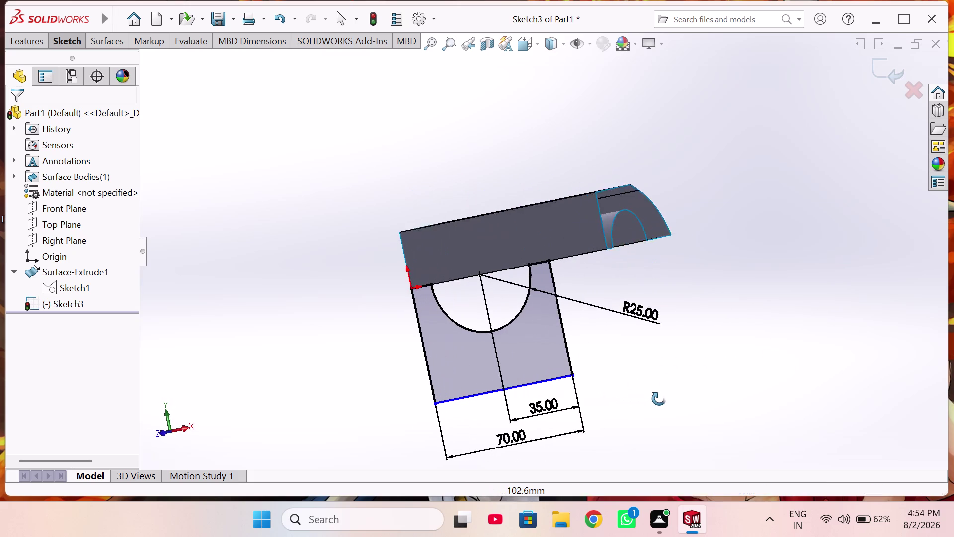
middle_drag(641, 399, 666, 397)
scroll(up, 3)
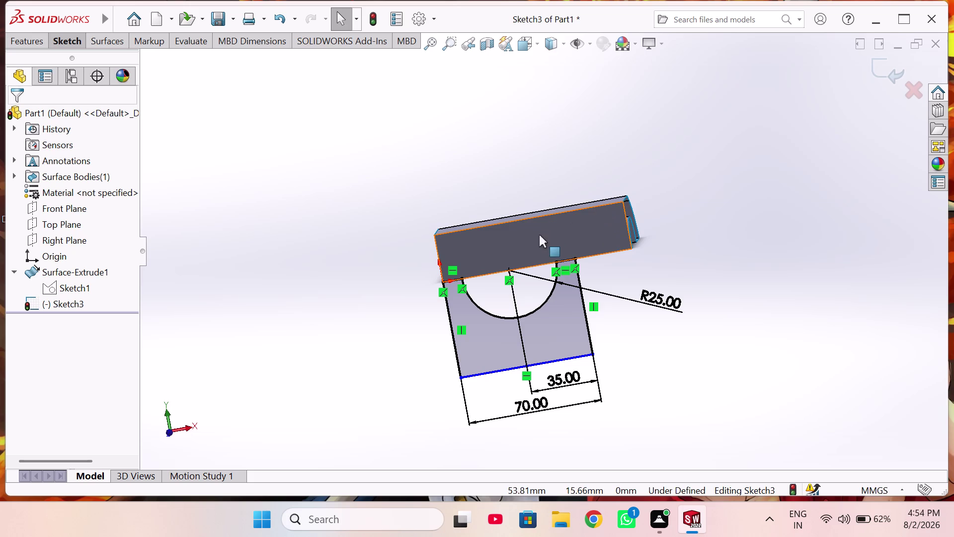
click(60, 272)
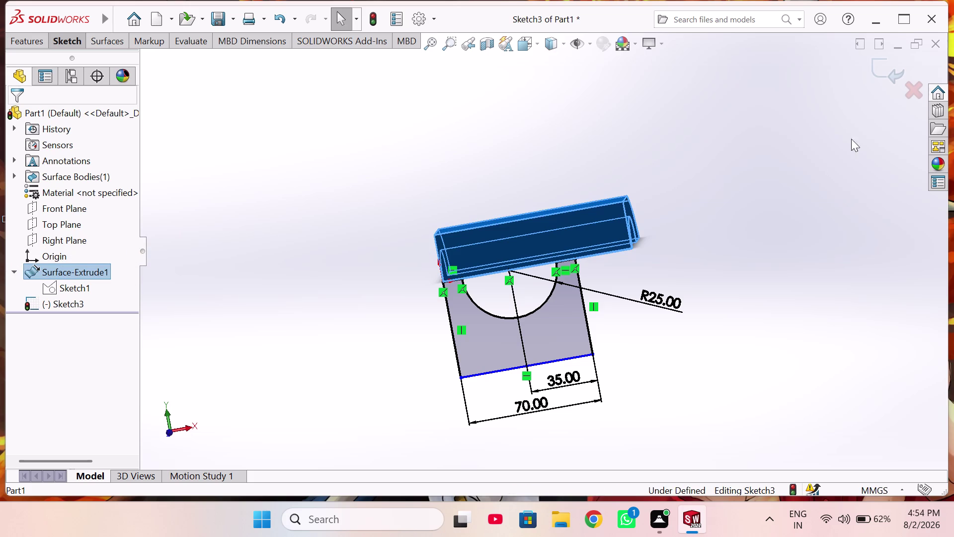
click(881, 73)
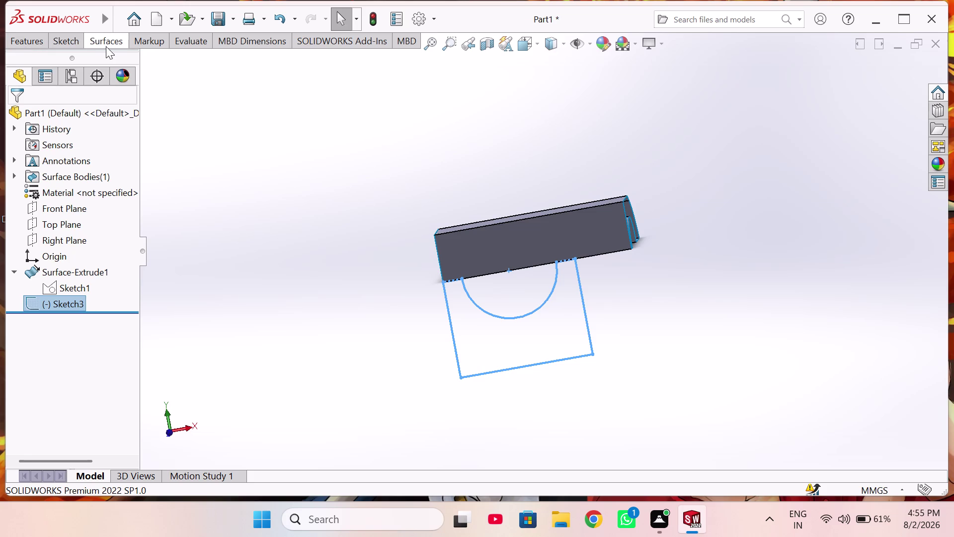
Start an Extruded Surface from Sketch3 with 50 mm Blind depth and reversed direction.
click(106, 41)
click(36, 64)
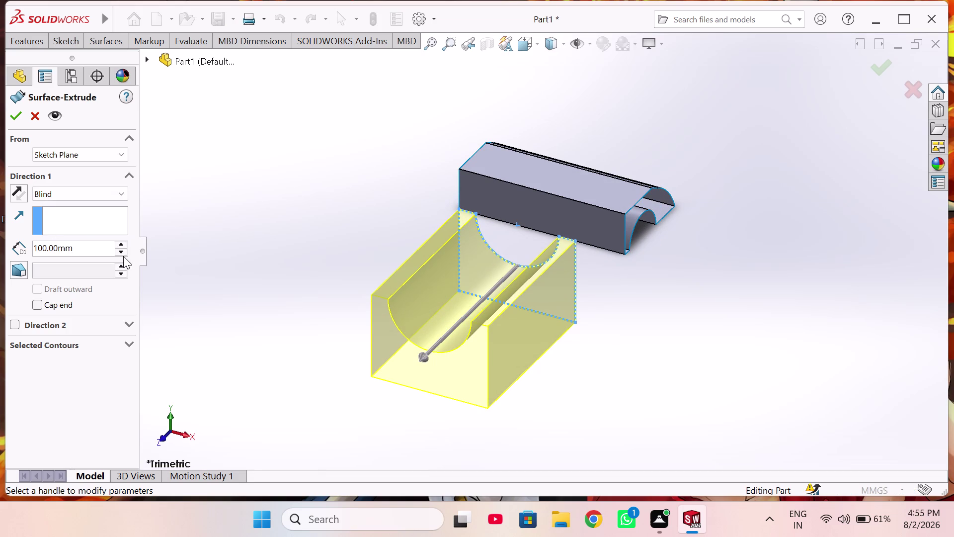
triple_click(122, 253)
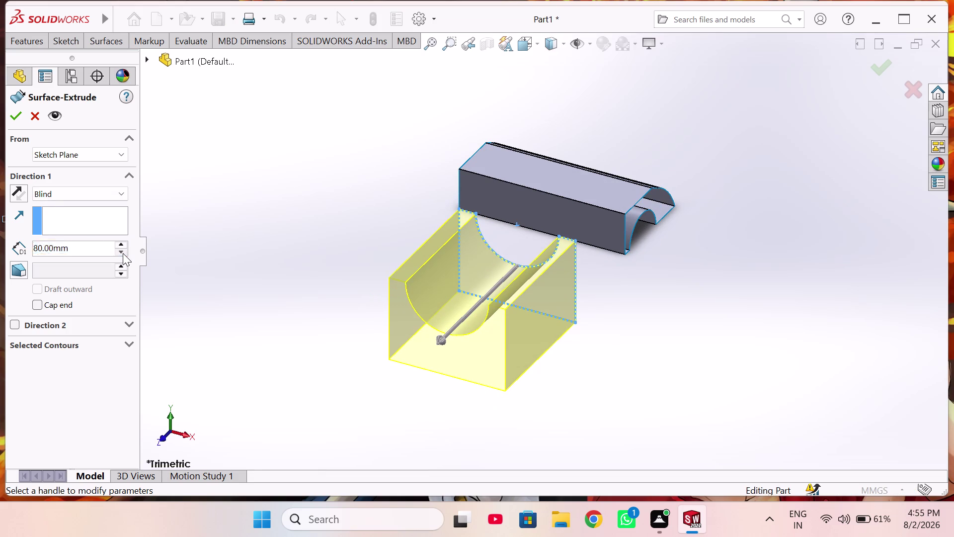
click(122, 253)
click(122, 253)
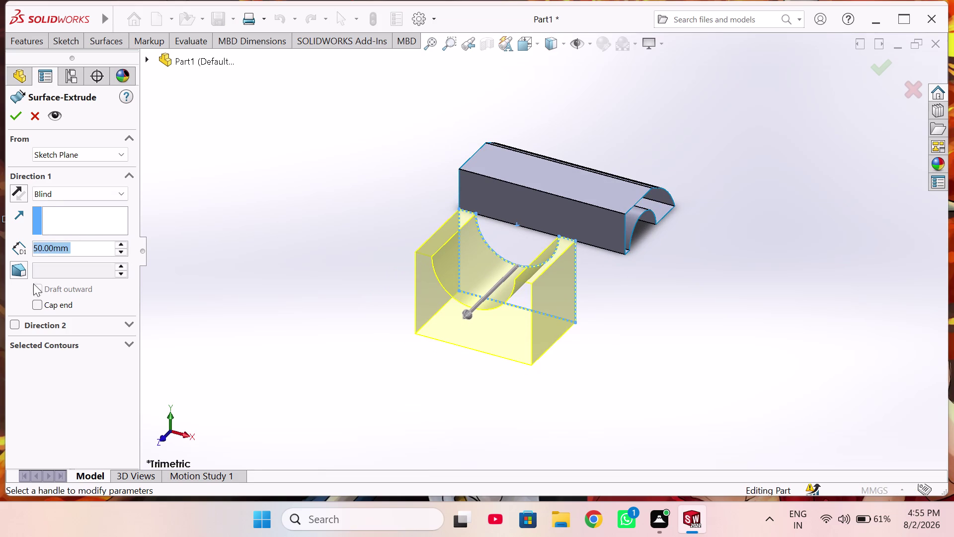
click(18, 193)
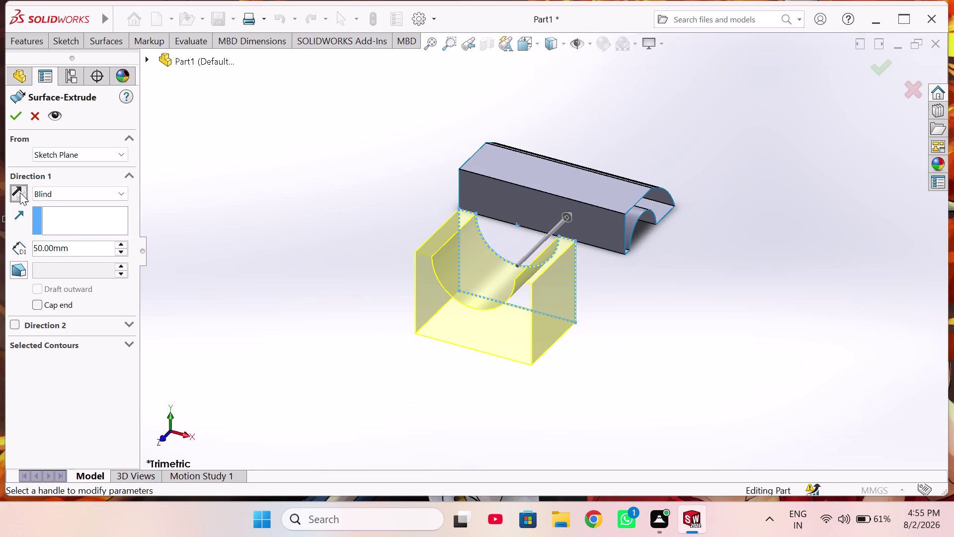
Orbit around the preview to check the U-shaped surface beneath the arch.
middle_drag(249, 291, 345, 352)
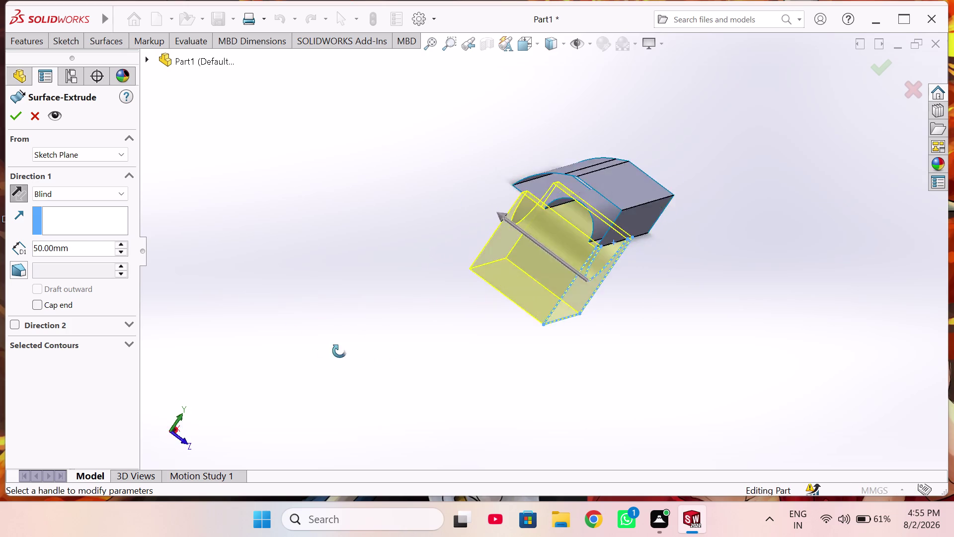
middle_drag(346, 353, 170, 304)
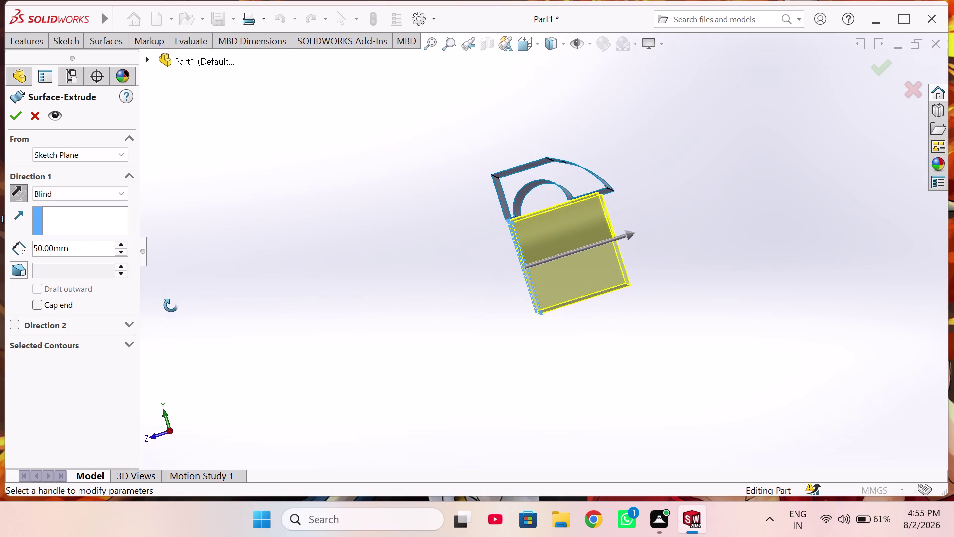
middle_drag(170, 304, 173, 308)
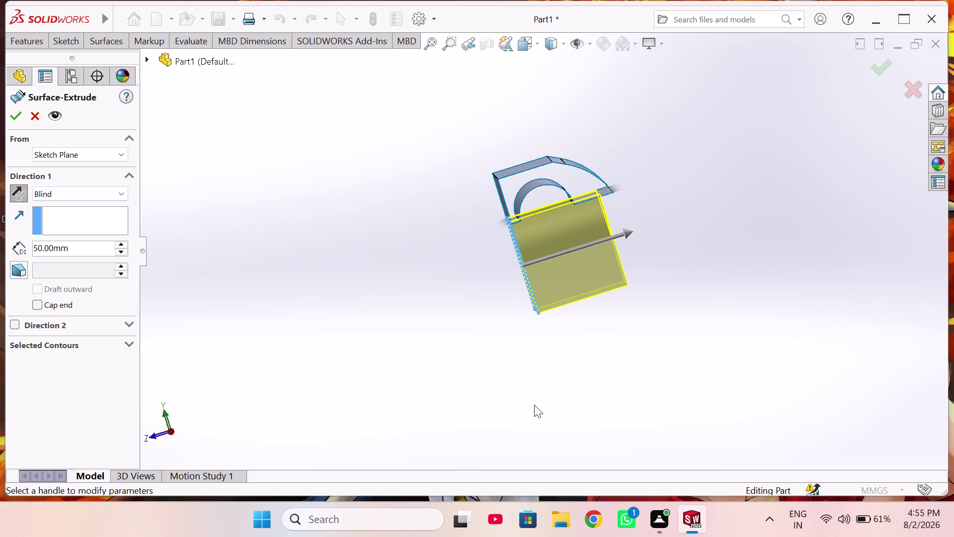
middle_drag(596, 387, 649, 378)
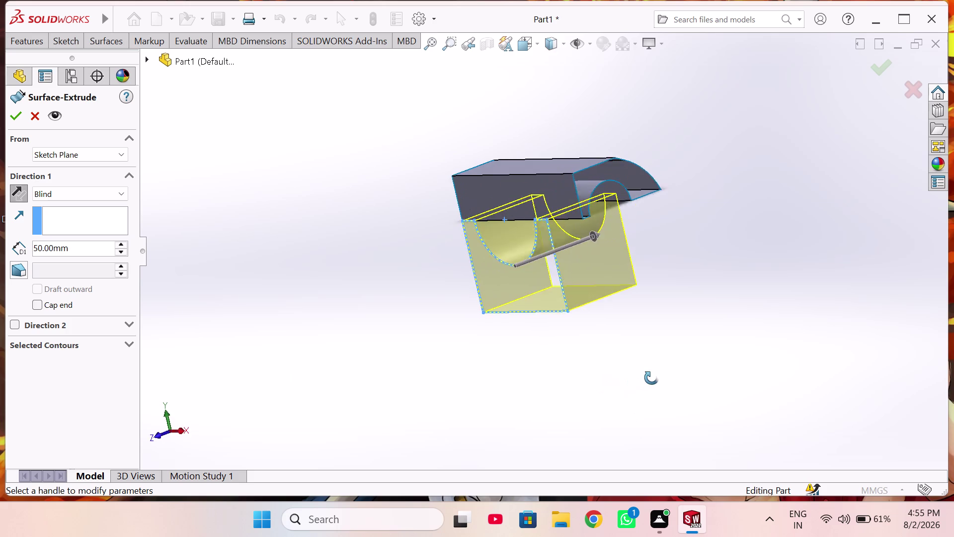
middle_drag(649, 377, 701, 372)
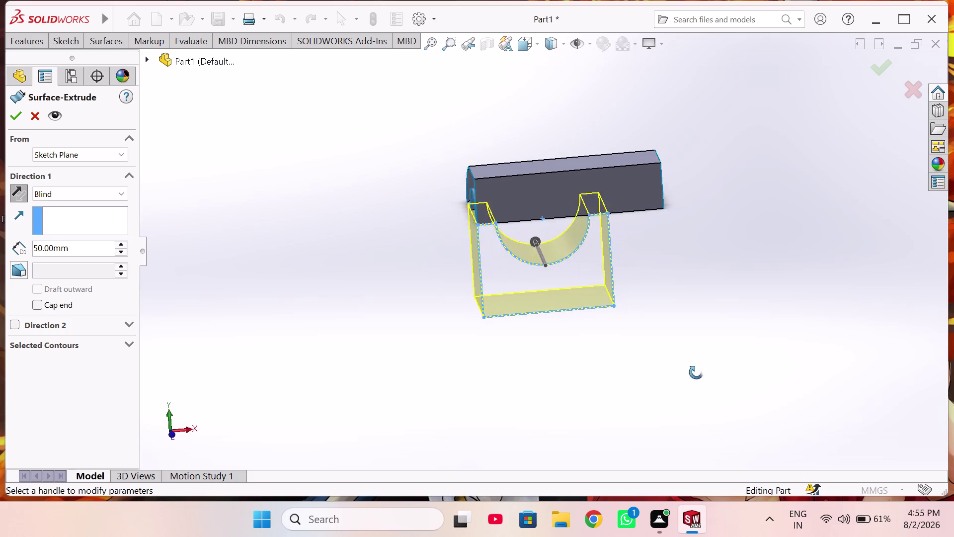
middle_drag(702, 371, 764, 362)
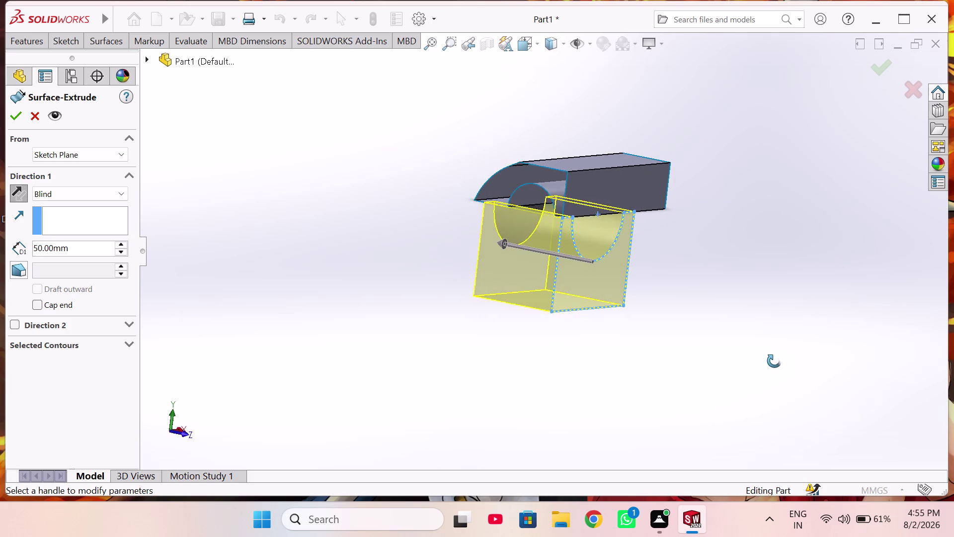
middle_drag(765, 363, 812, 400)
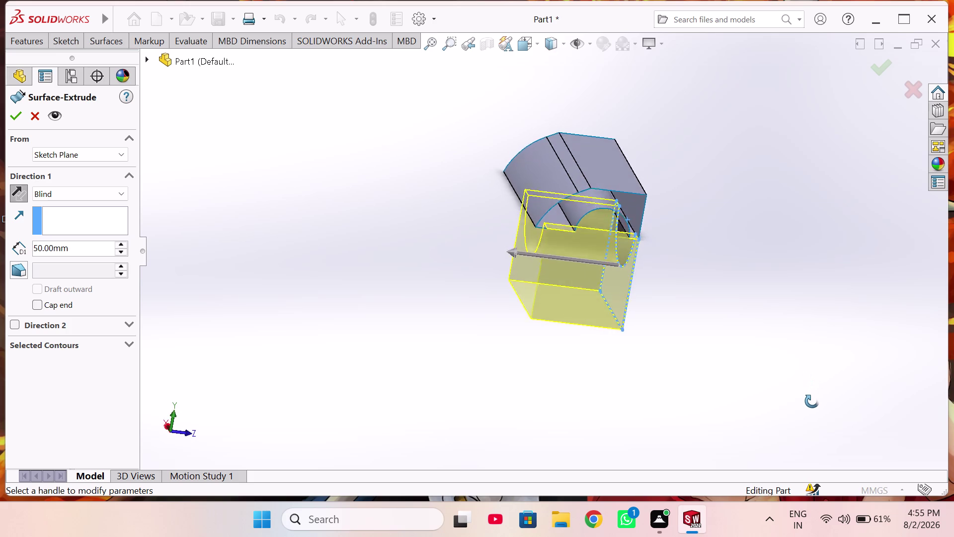
middle_drag(813, 400, 831, 381)
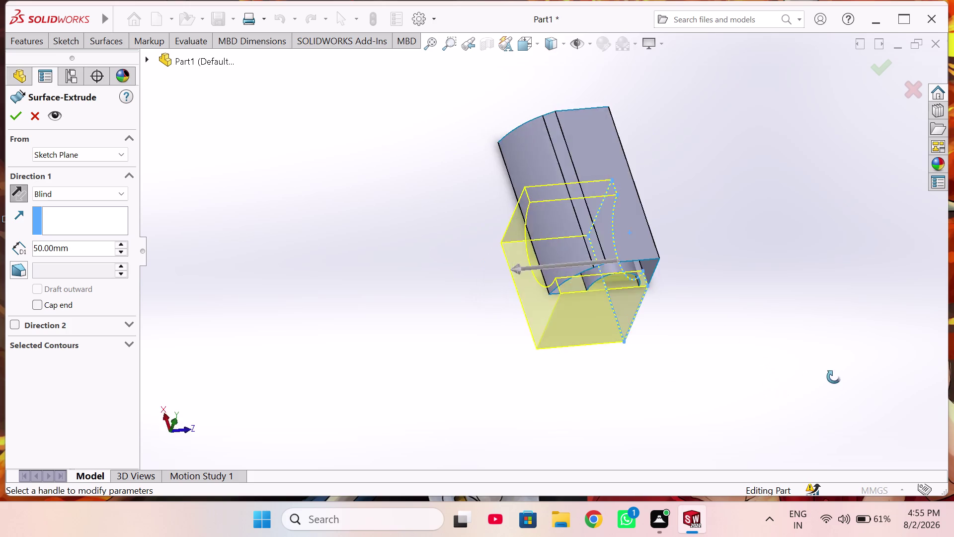
middle_drag(831, 382, 615, 231)
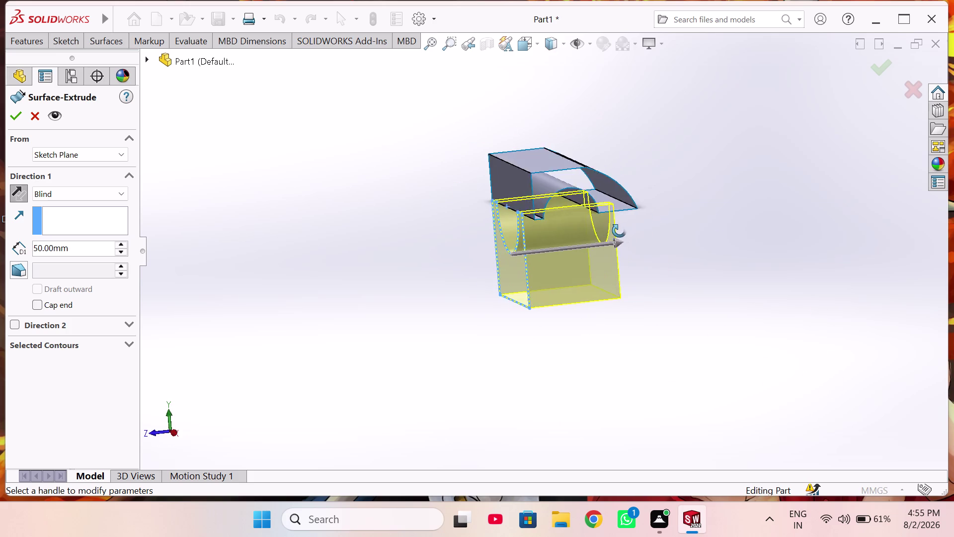
middle_drag(616, 232, 601, 235)
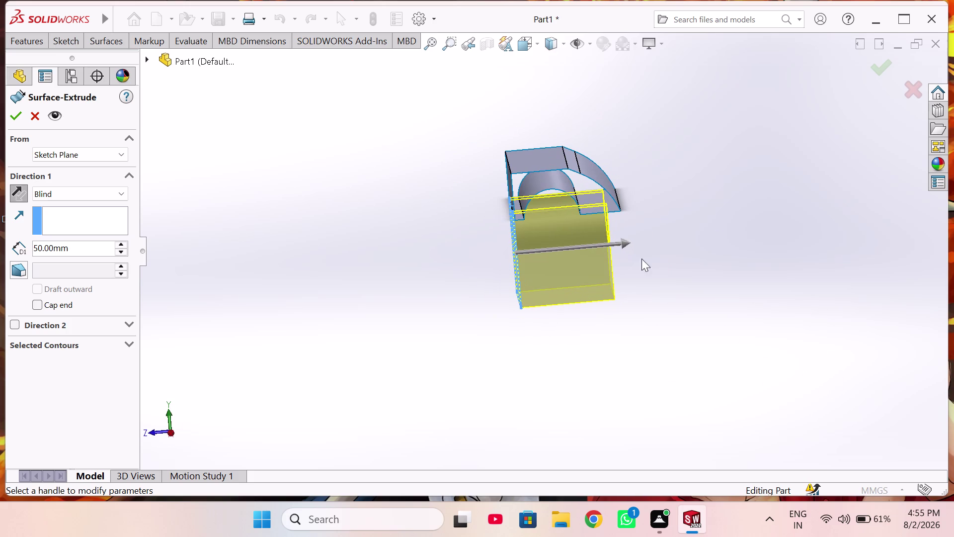
click(85, 155)
click(99, 163)
scroll(down, 3)
middle_drag(511, 238, 426, 209)
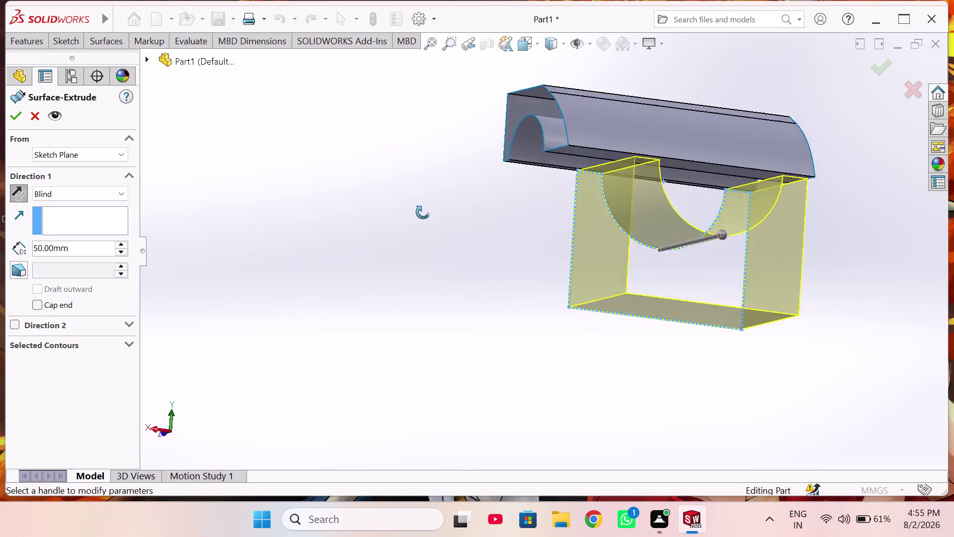
middle_drag(426, 209, 373, 248)
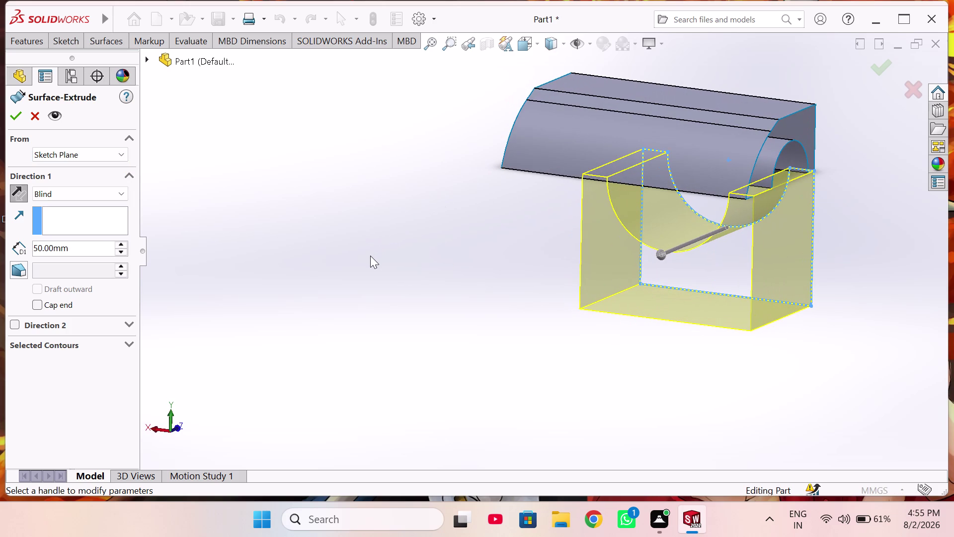